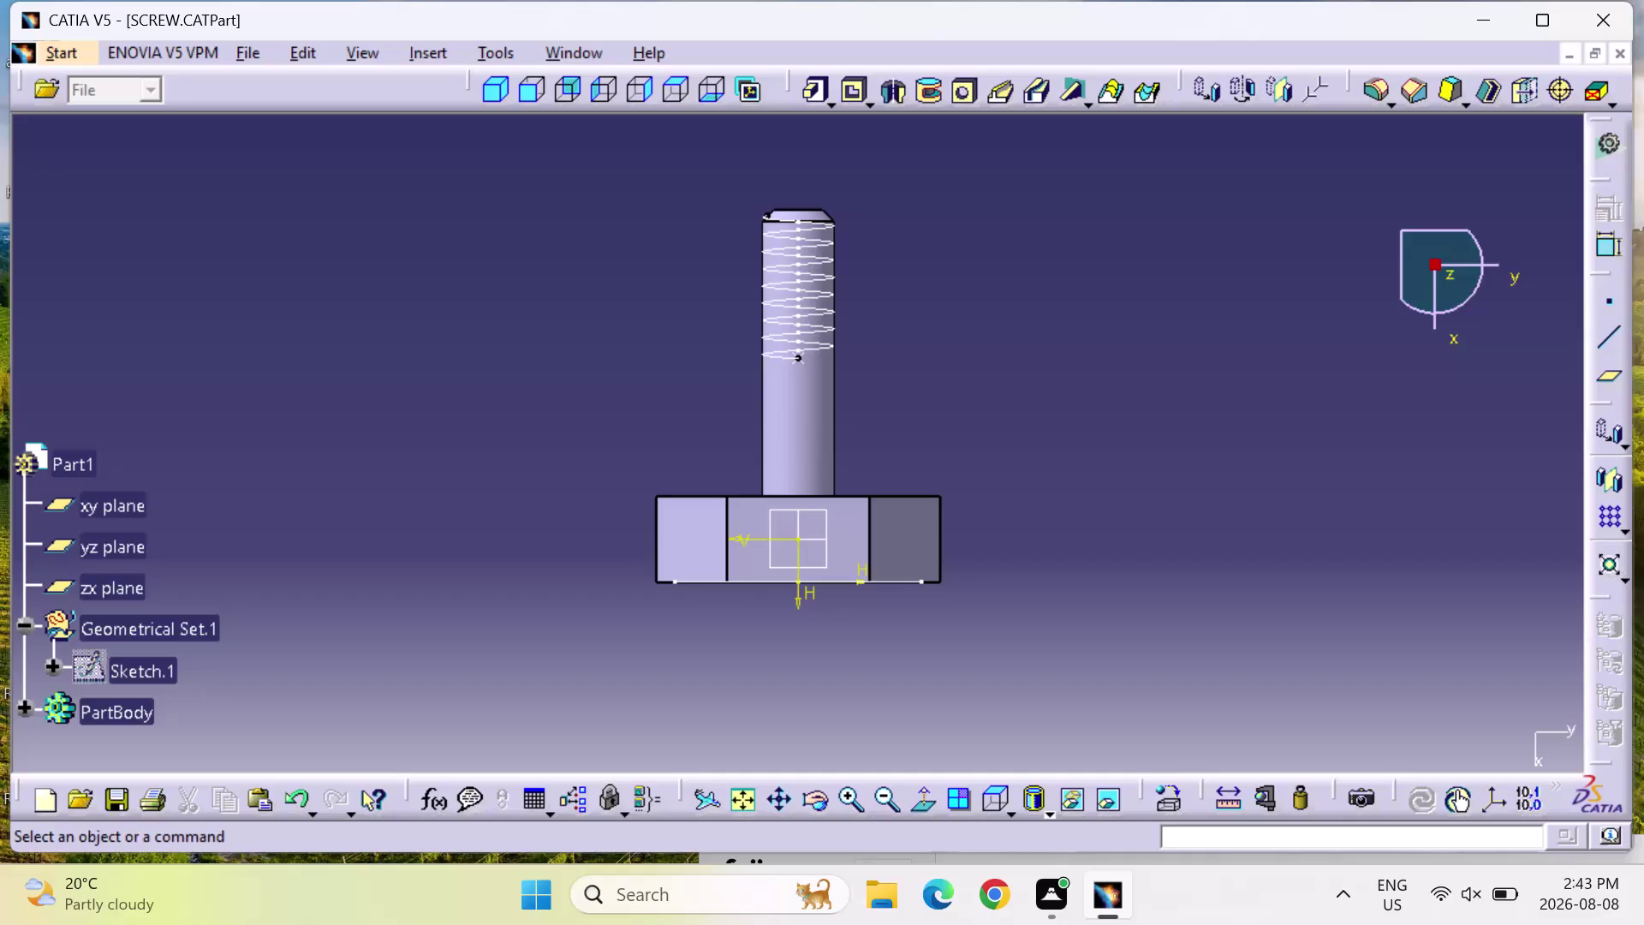
Undo the recent changes to remove the helix from the shank.
key(ctrl+z)
key(ctrl+z)
key(Escape)
key(Escape)
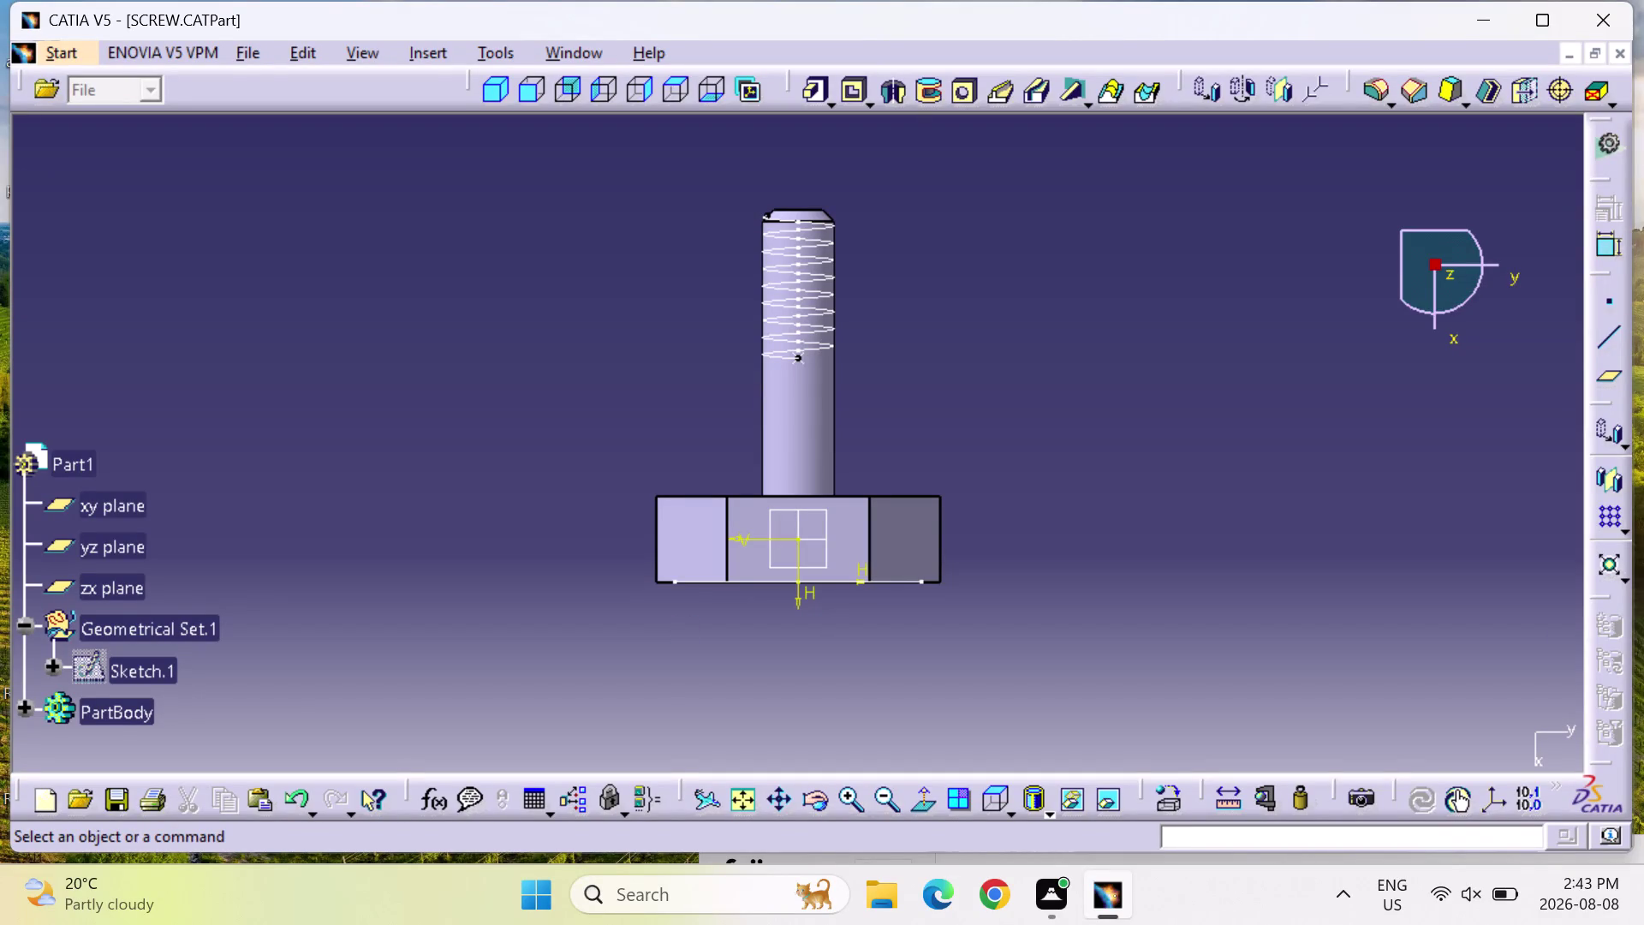
key(ctrl+z)
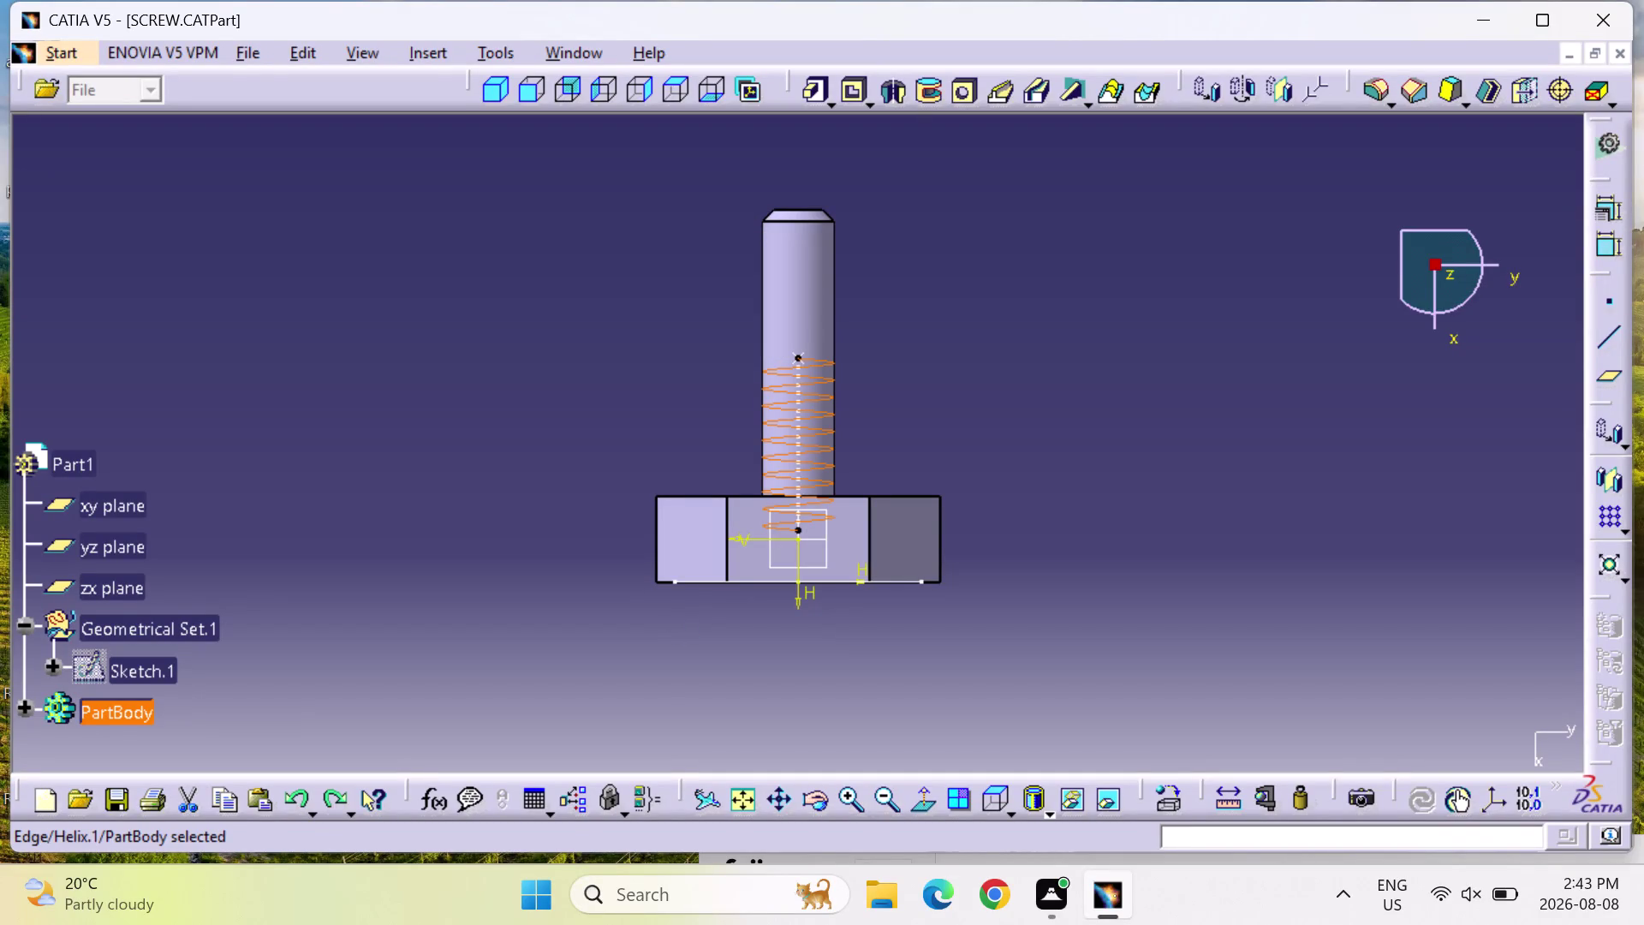
key(ctrl+z)
key(ctrl+z)
key(ctrl+z)
key(ctrl+z)
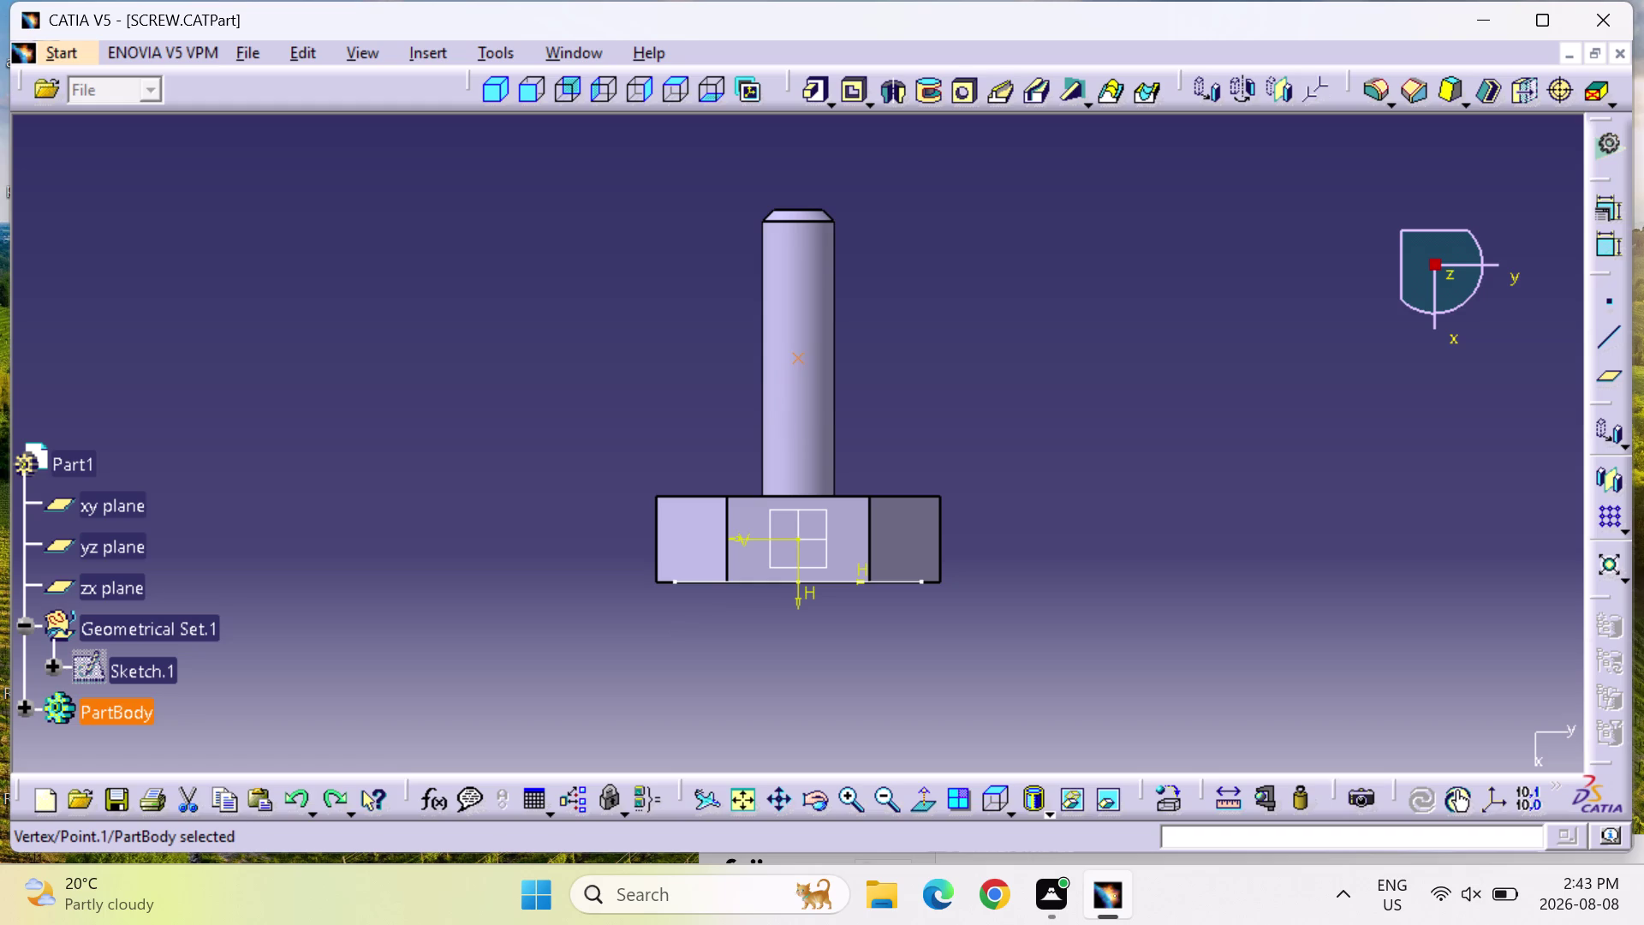
Inspect Pad.2 and Point.1 definitions without changes, then edit the hexagon Sketch.1.
double_click(805, 379)
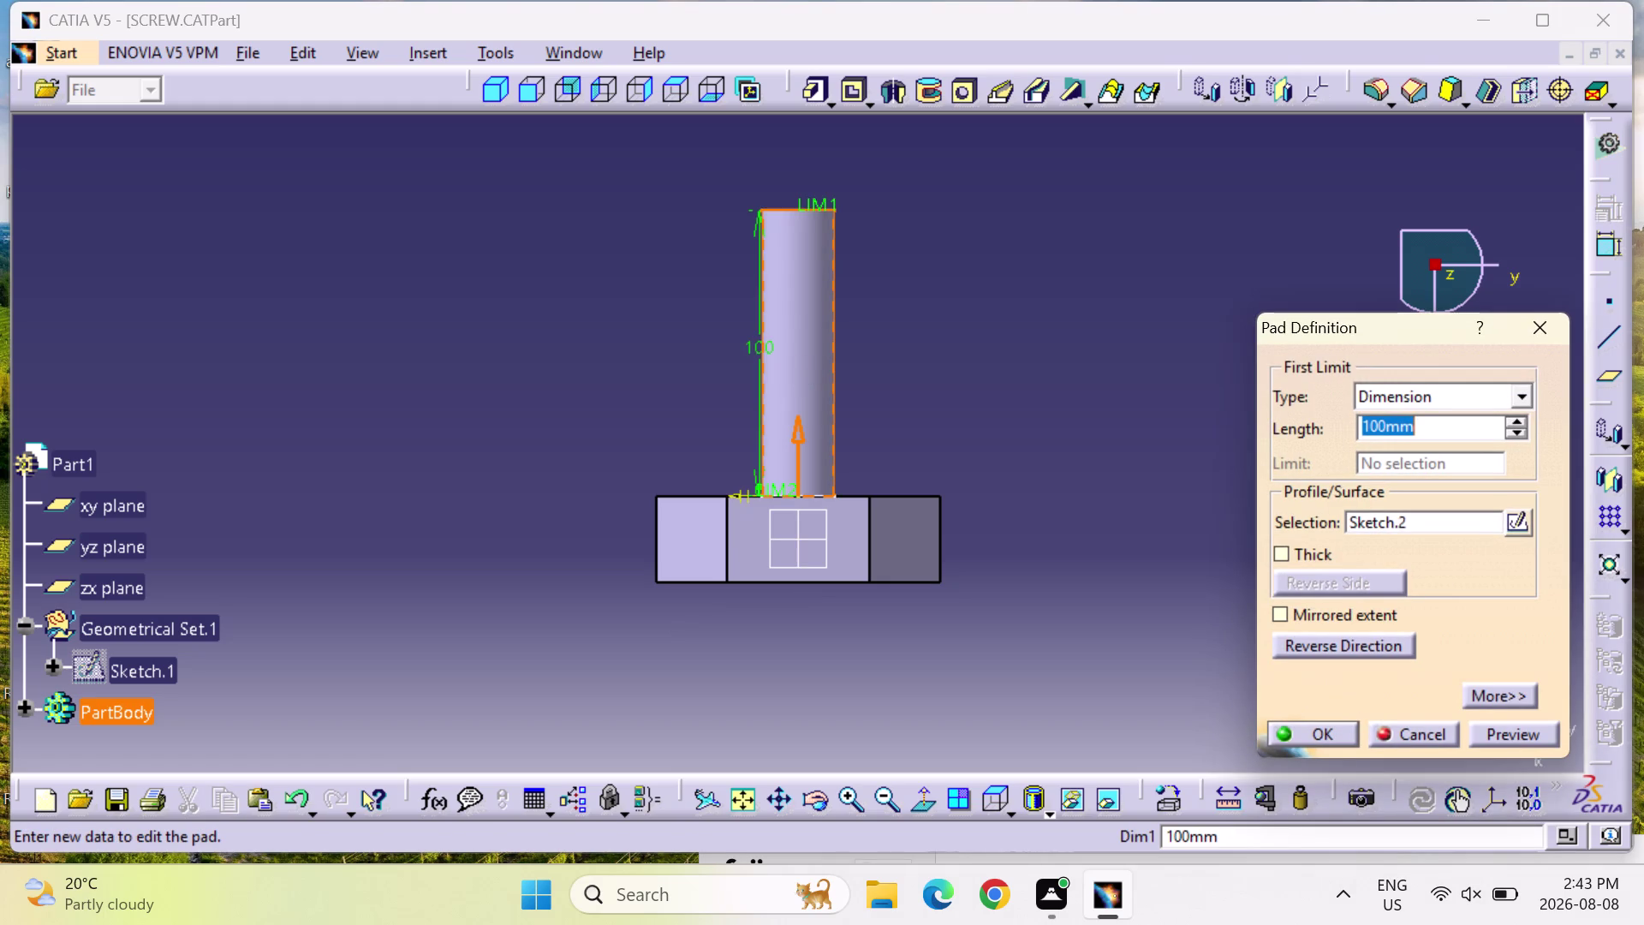
key(Escape)
key(Escape)
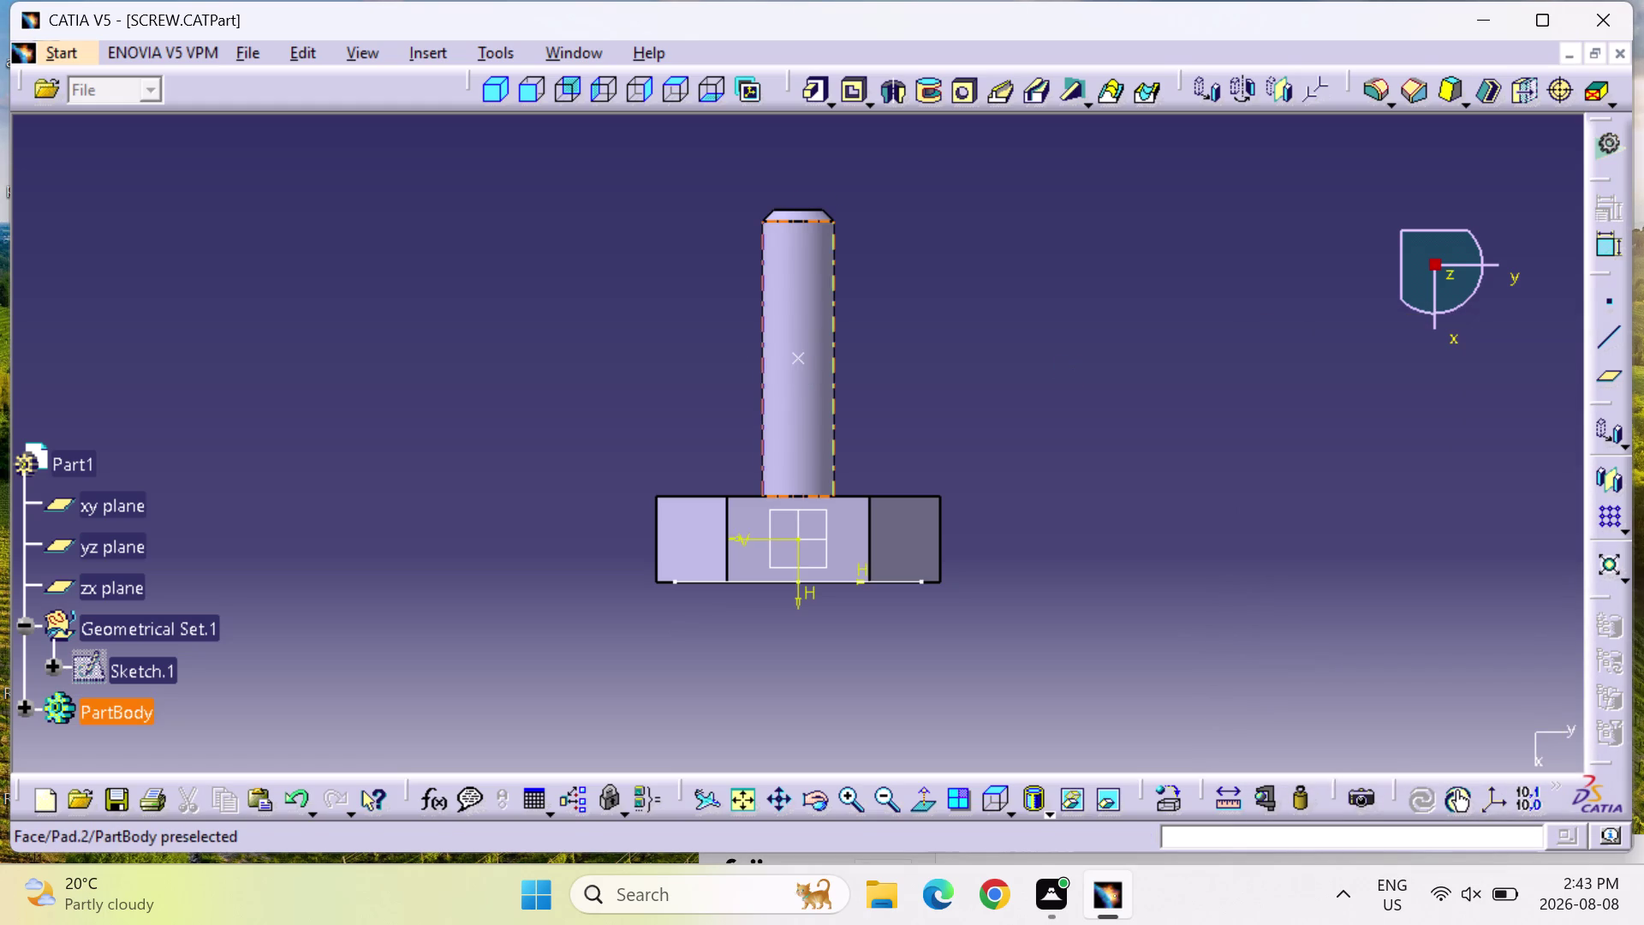
double_click(797, 354)
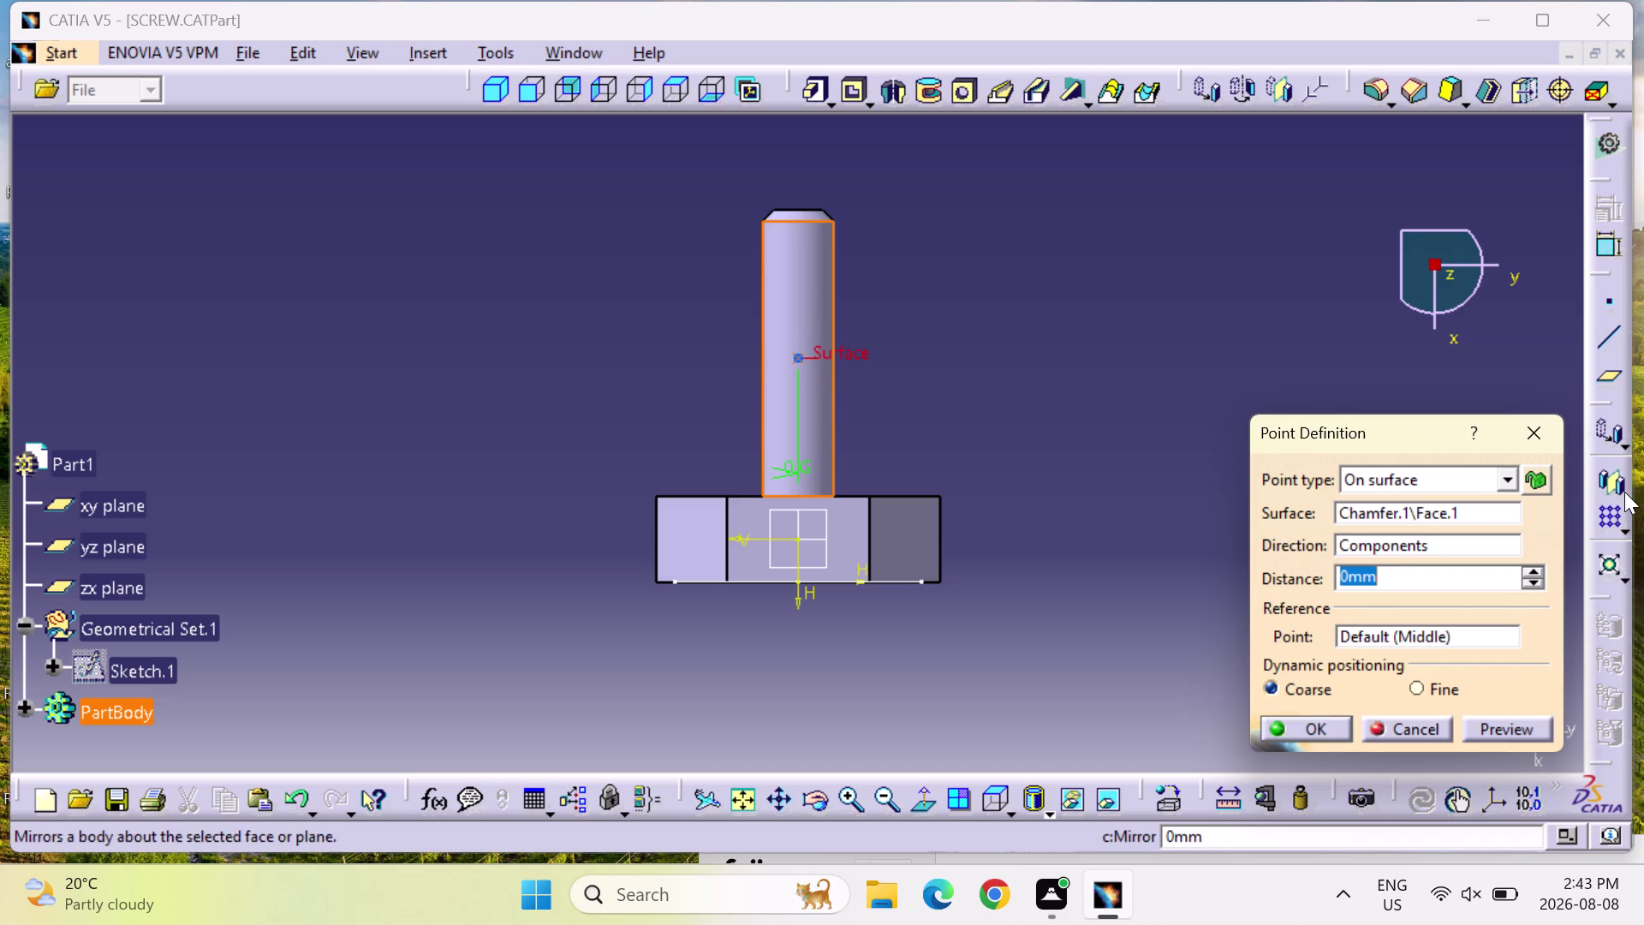
click(1521, 423)
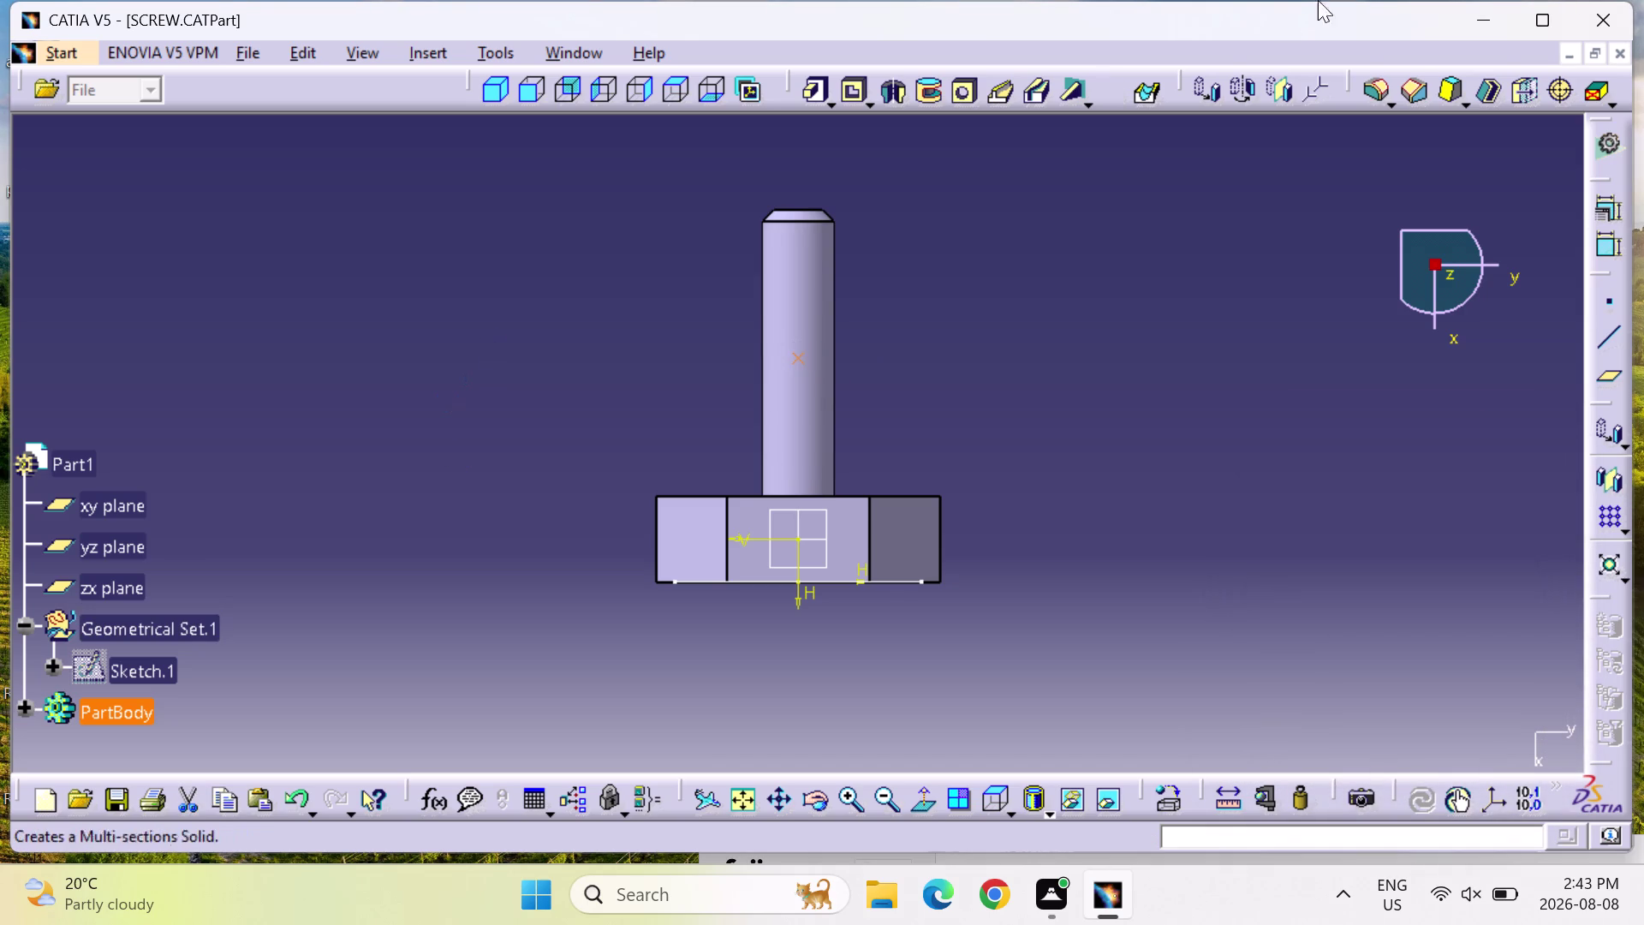
double_click(144, 678)
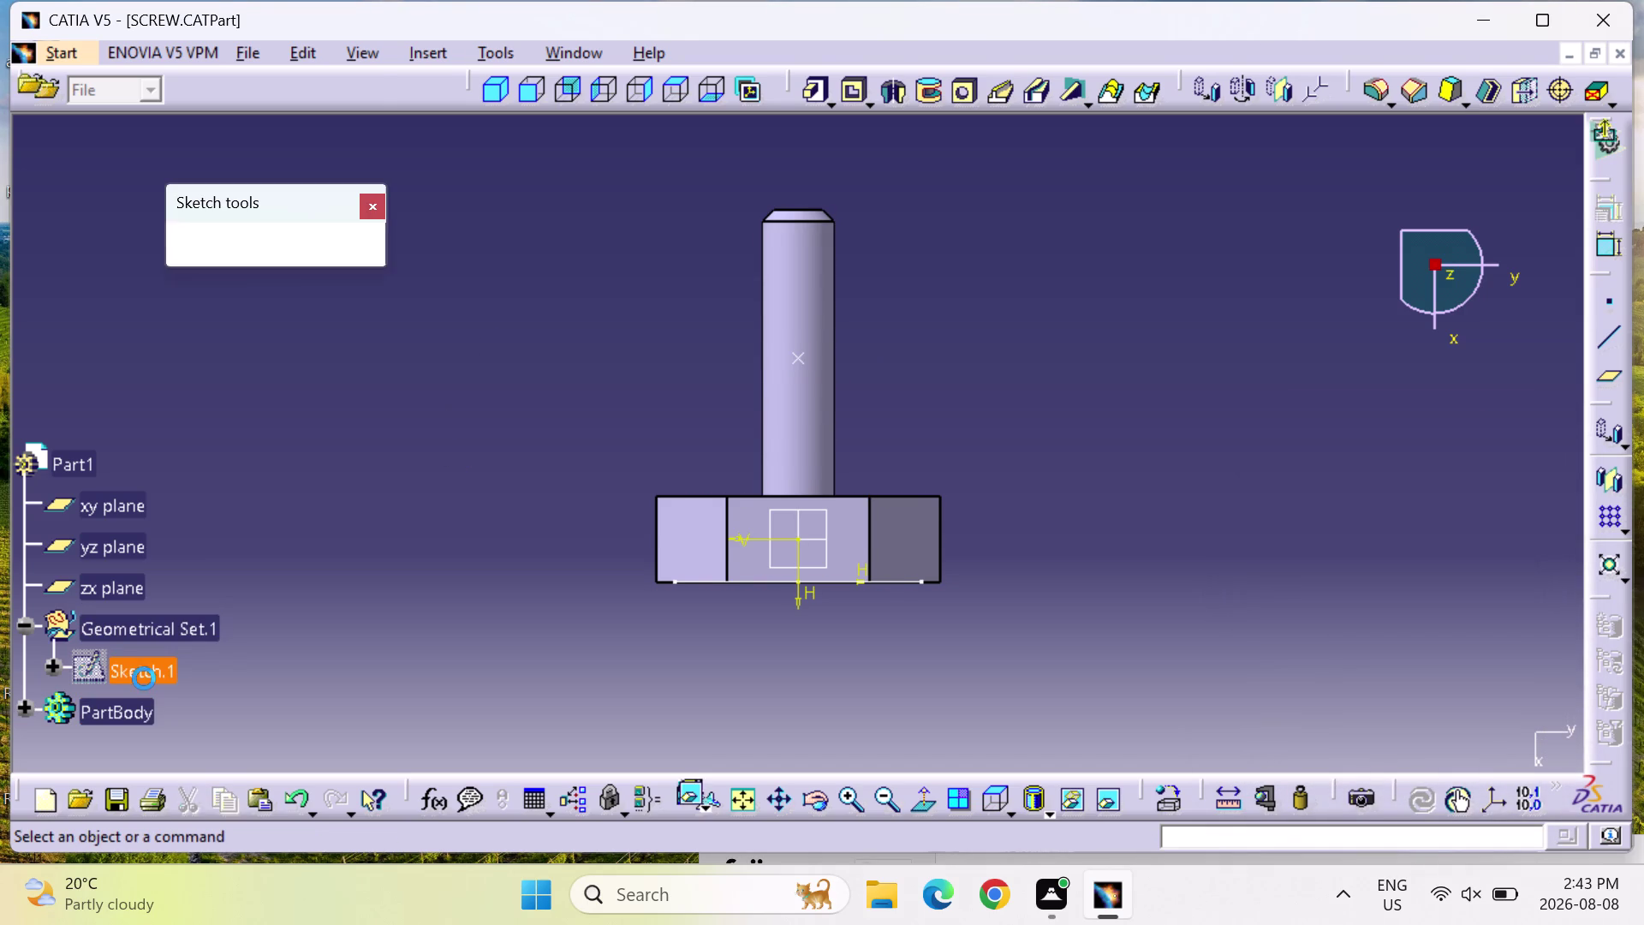
Orbit to view the head, expand PartBody and open shank circle Sketch.2.
middle_drag(757, 649, 455, 344)
right_drag(757, 649, 455, 343)
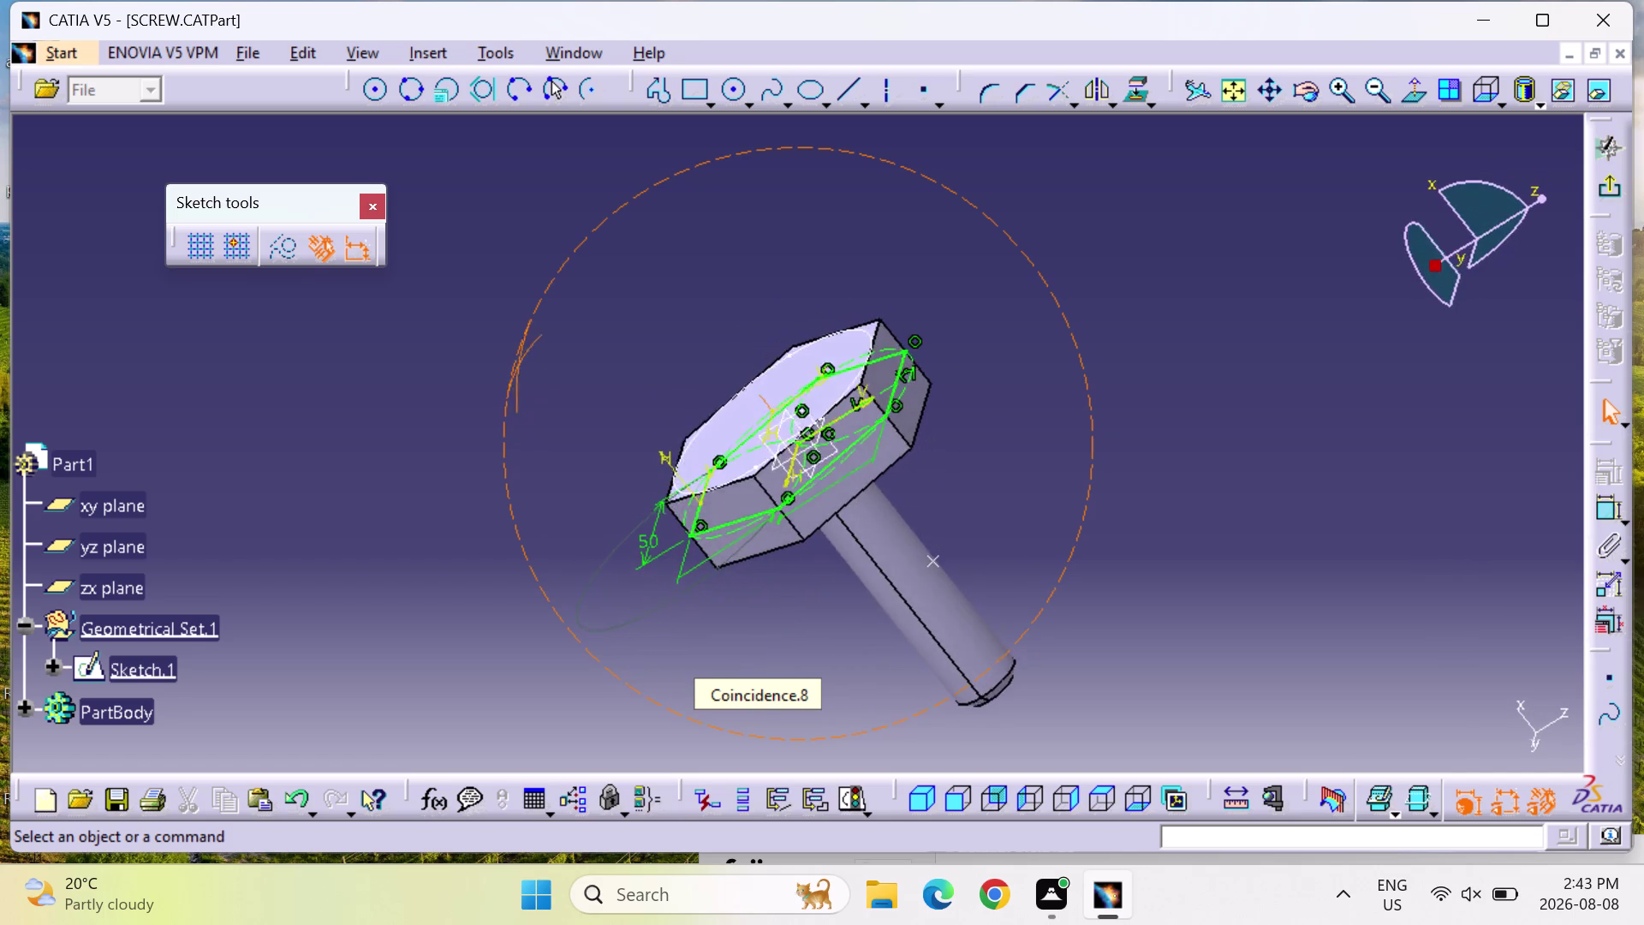
middle_drag(454, 344, 436, 335)
right_drag(455, 344, 436, 335)
middle_click(758, 633)
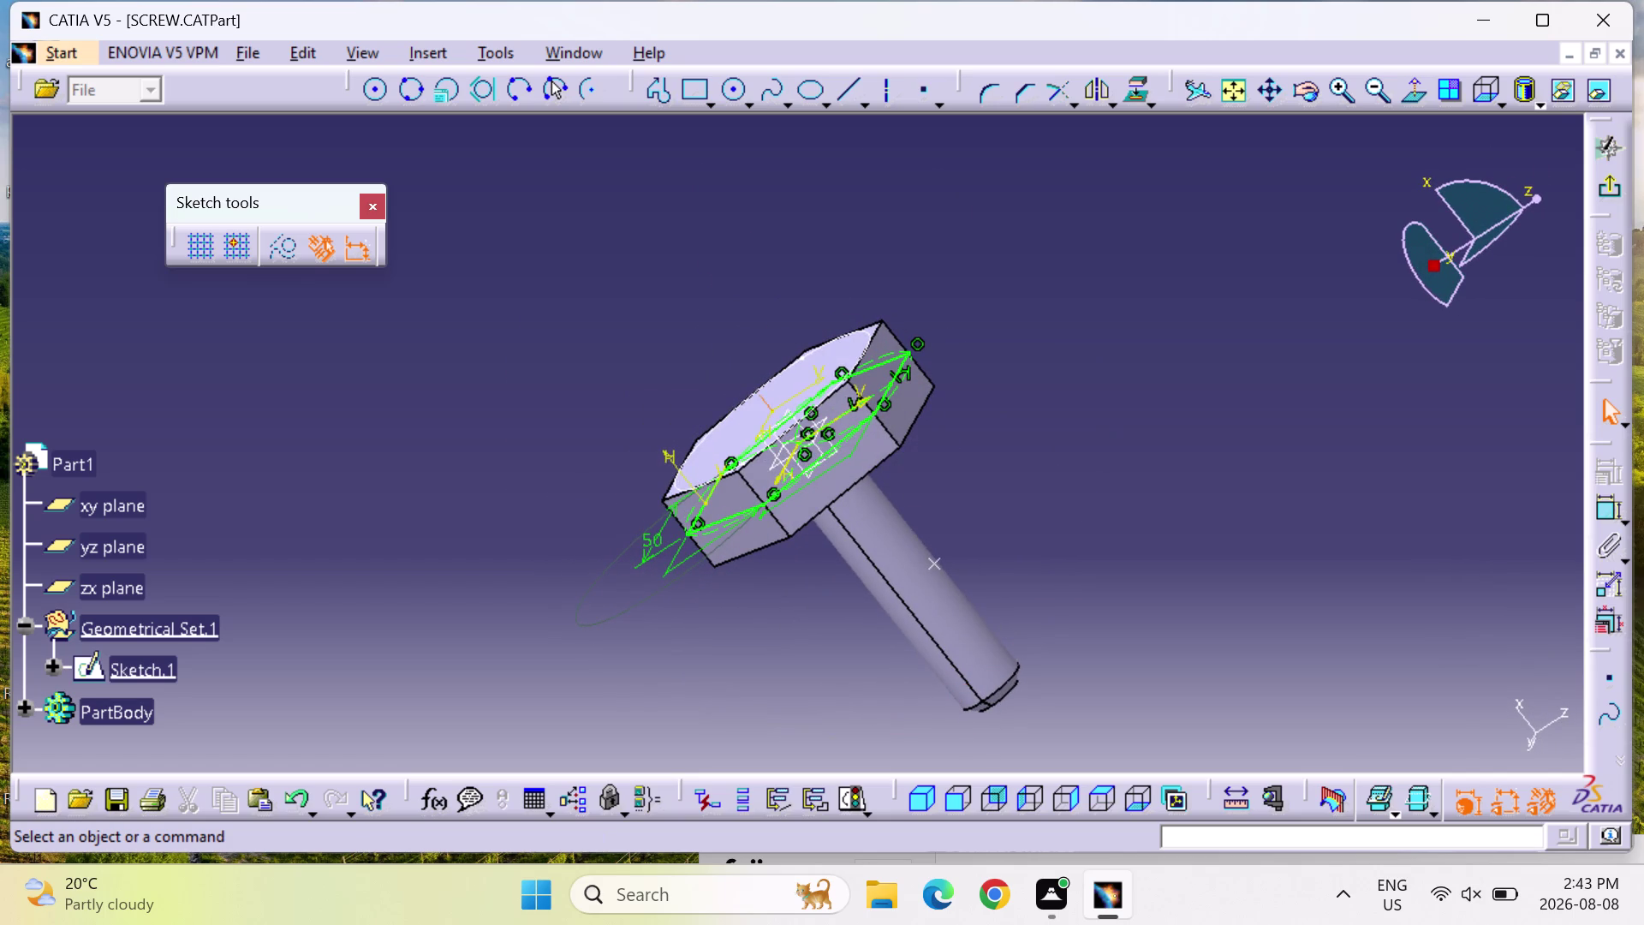
scroll(down, 3)
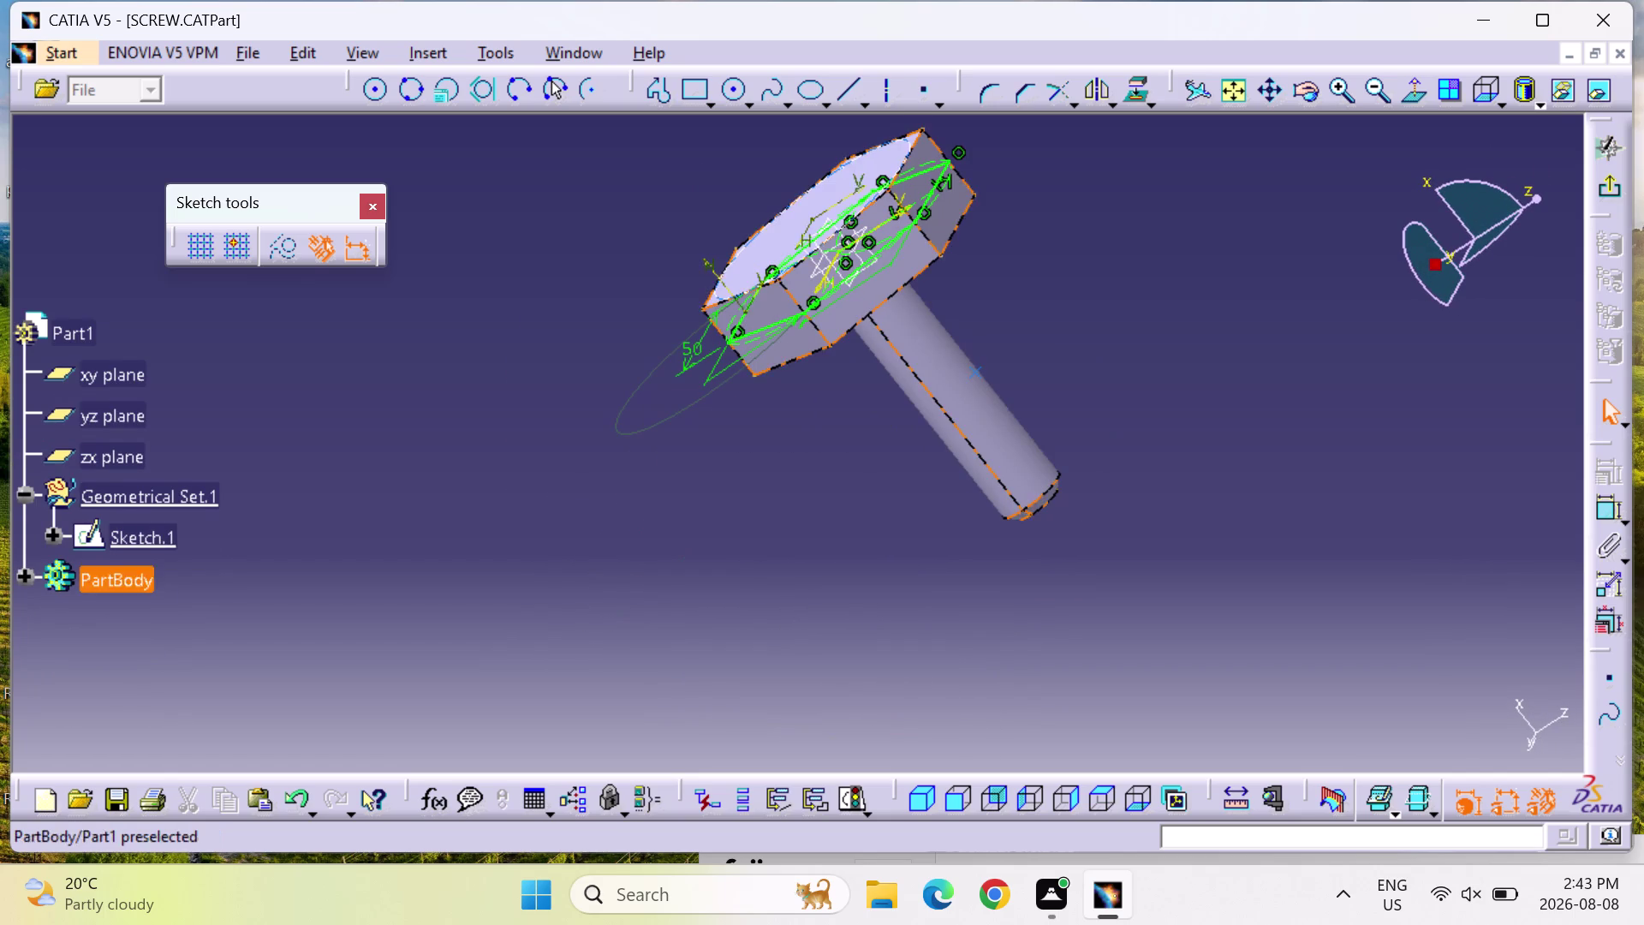
click(29, 572)
middle_drag(227, 682, 220, 660)
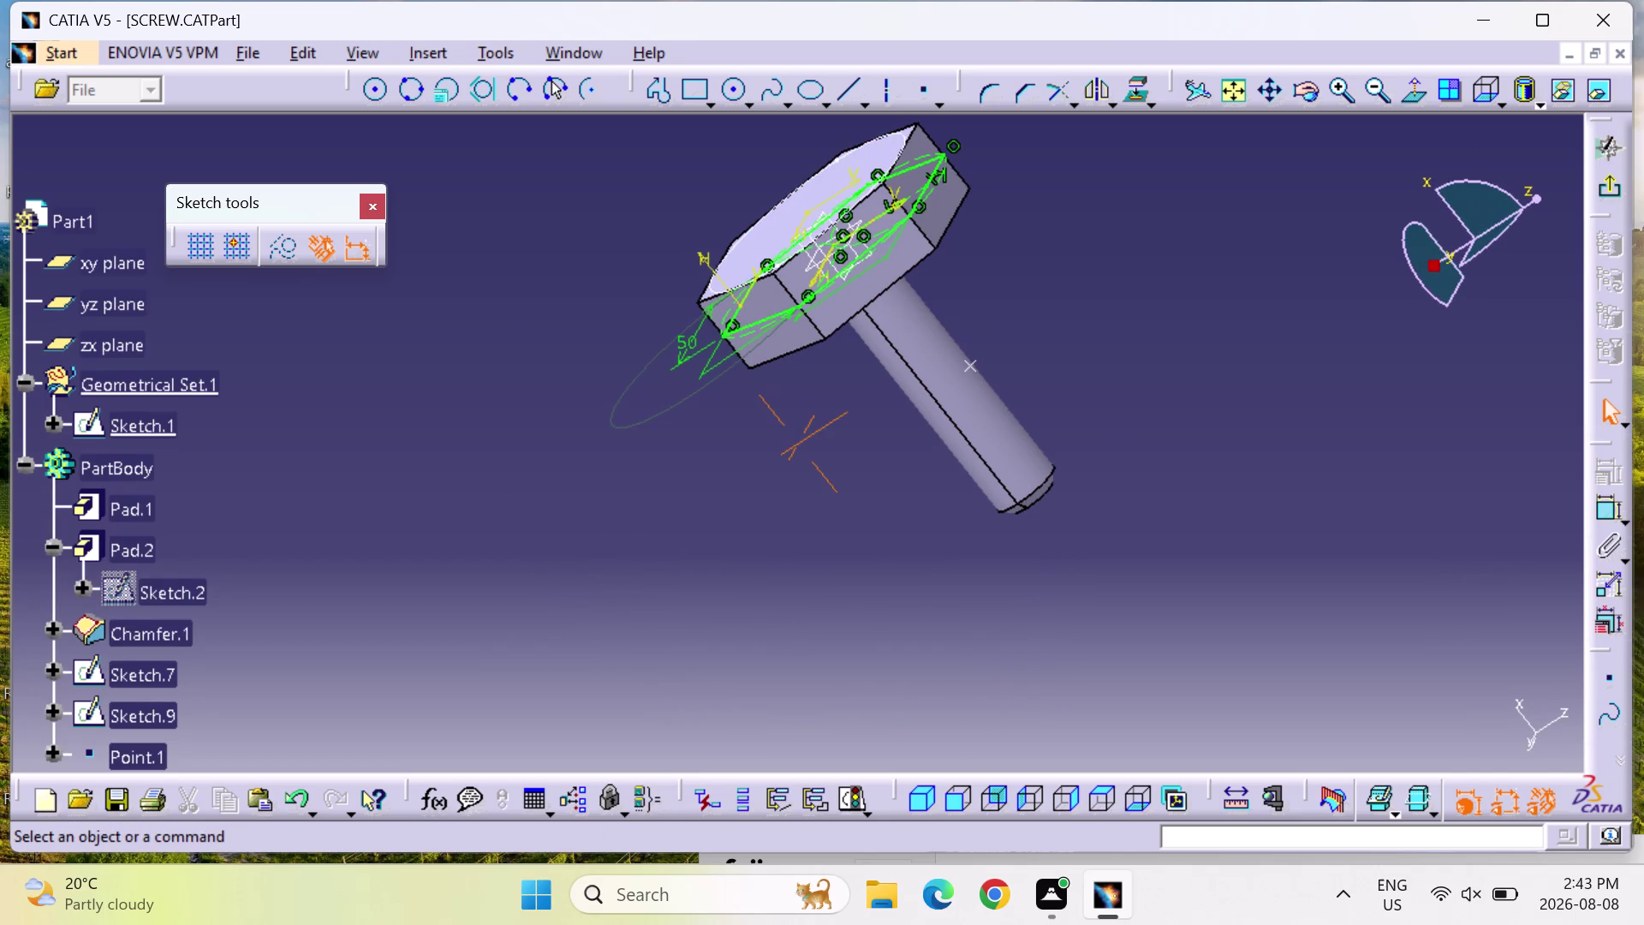
middle_drag(219, 661, 217, 632)
double_click(195, 582)
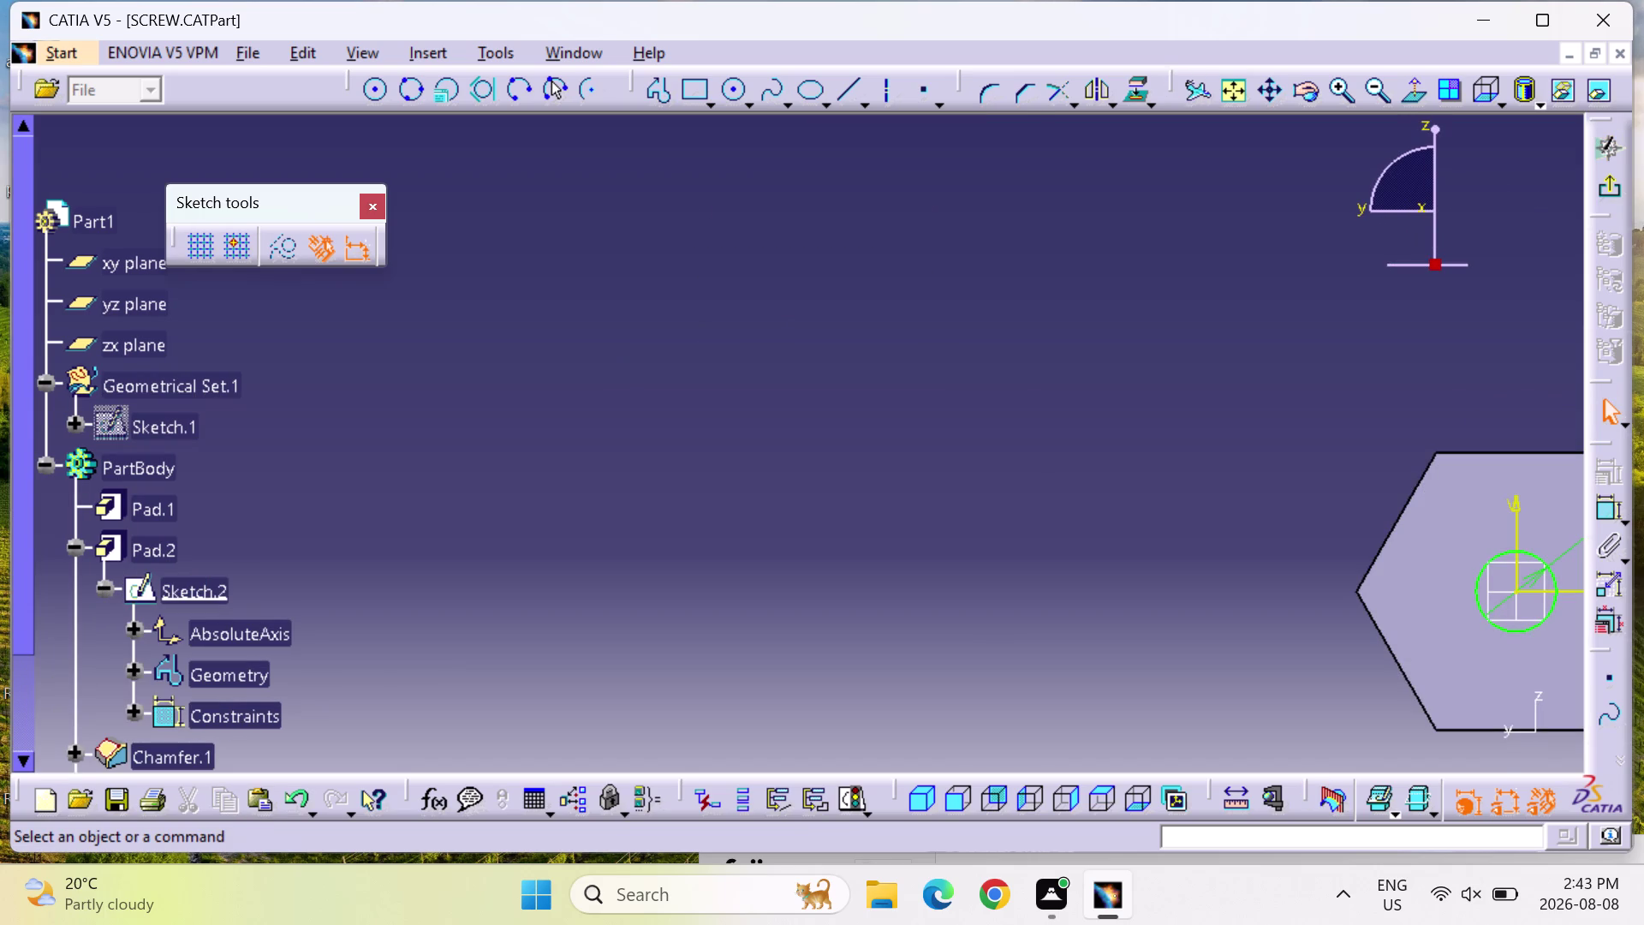
View the hexagon head edge-on and open Sketch.7 for inspection.
middle_drag(935, 617, 826, 568)
right_drag(935, 617, 827, 568)
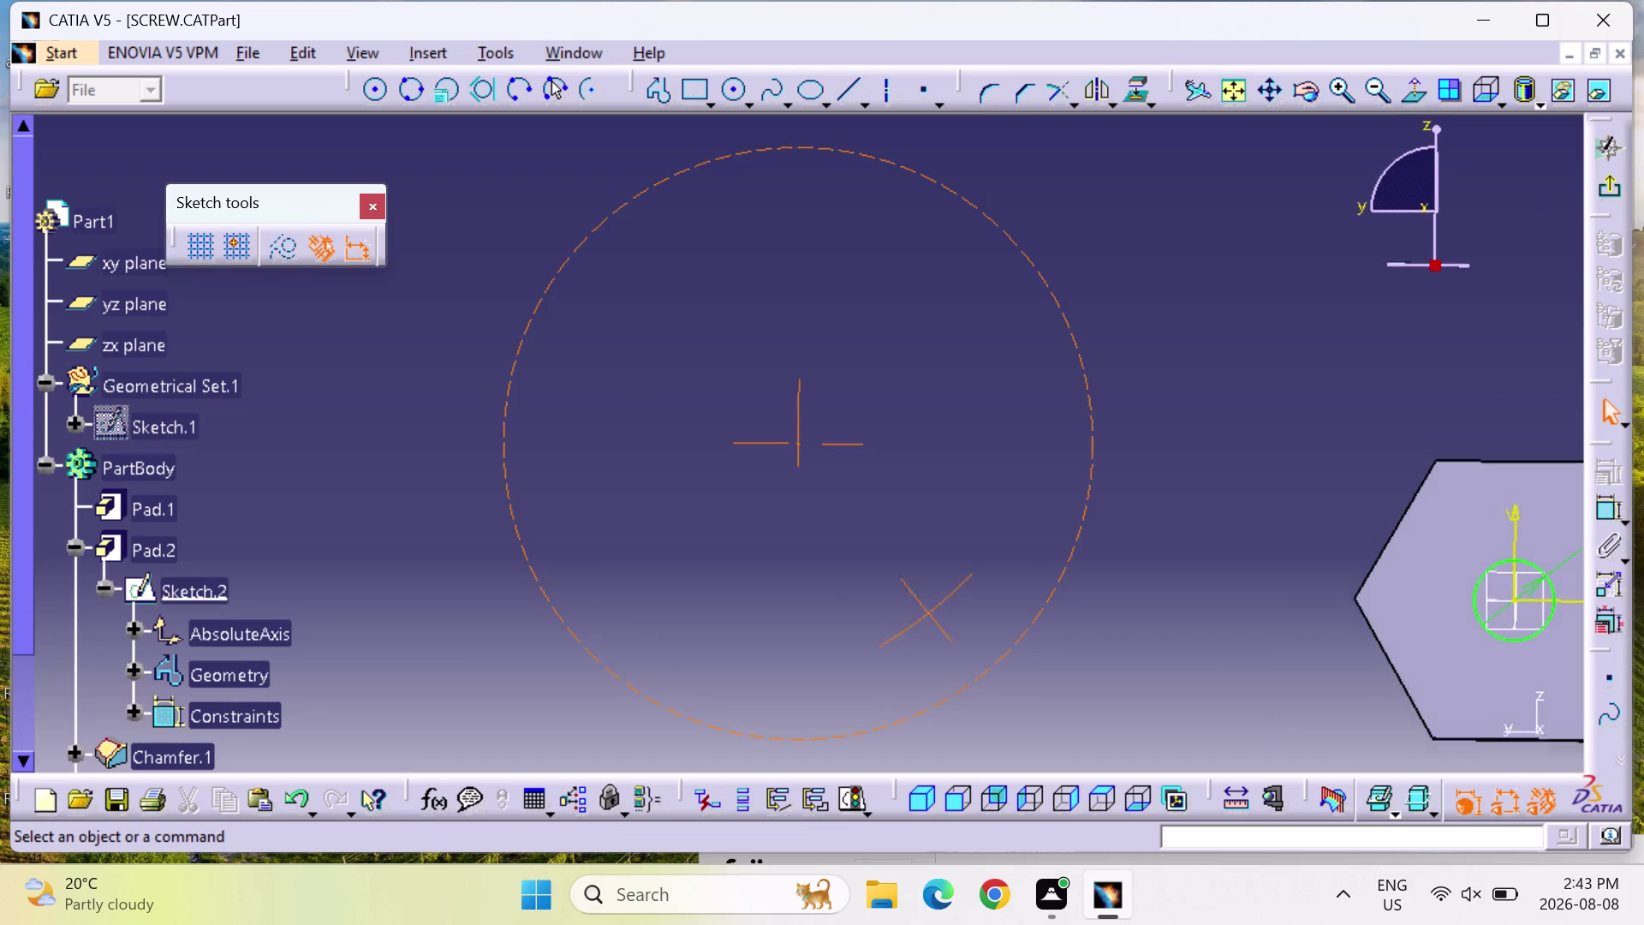
middle_drag(826, 568, 776, 522)
right_drag(827, 568, 776, 522)
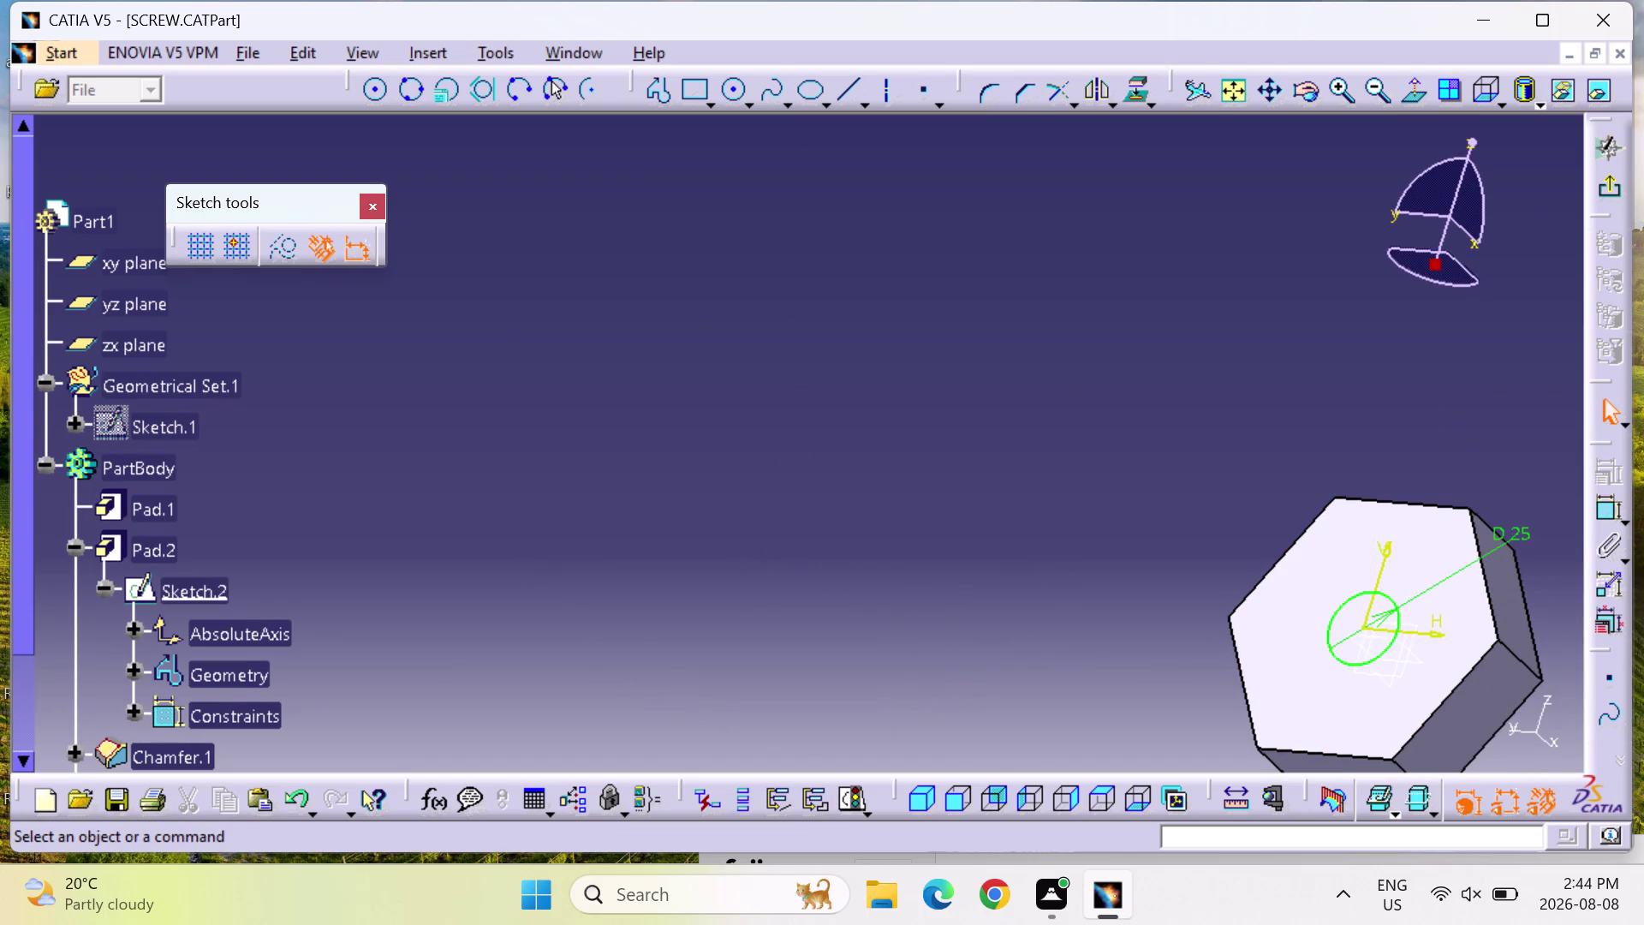
click(1236, 91)
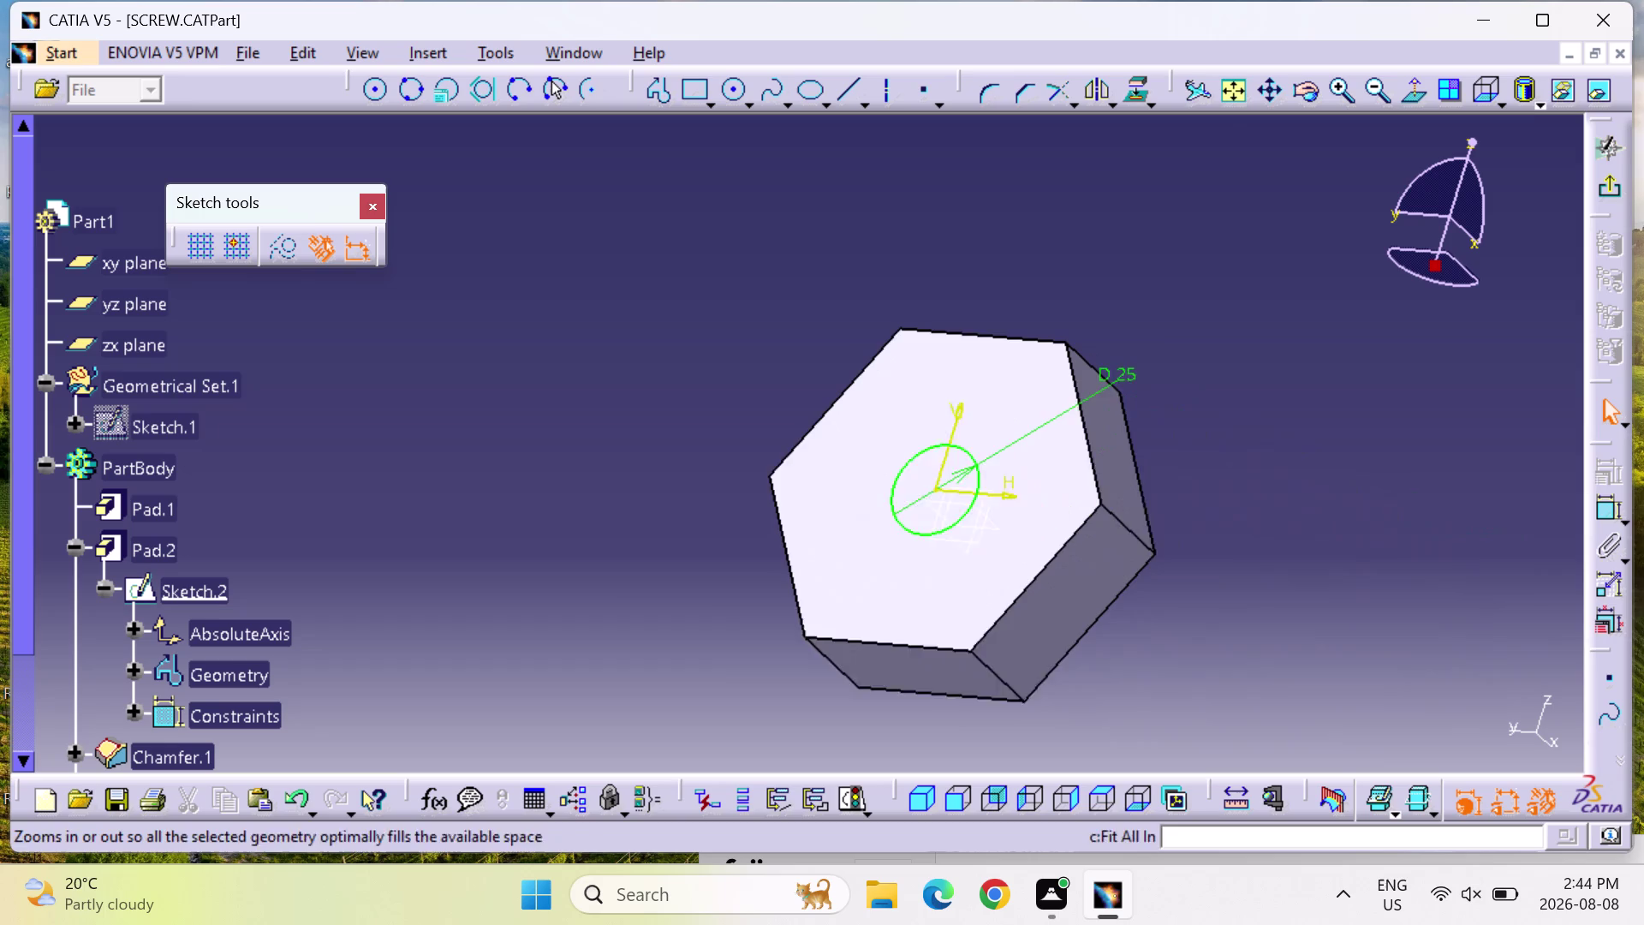
middle_drag(1226, 377, 806, 317)
right_drag(1226, 379, 806, 317)
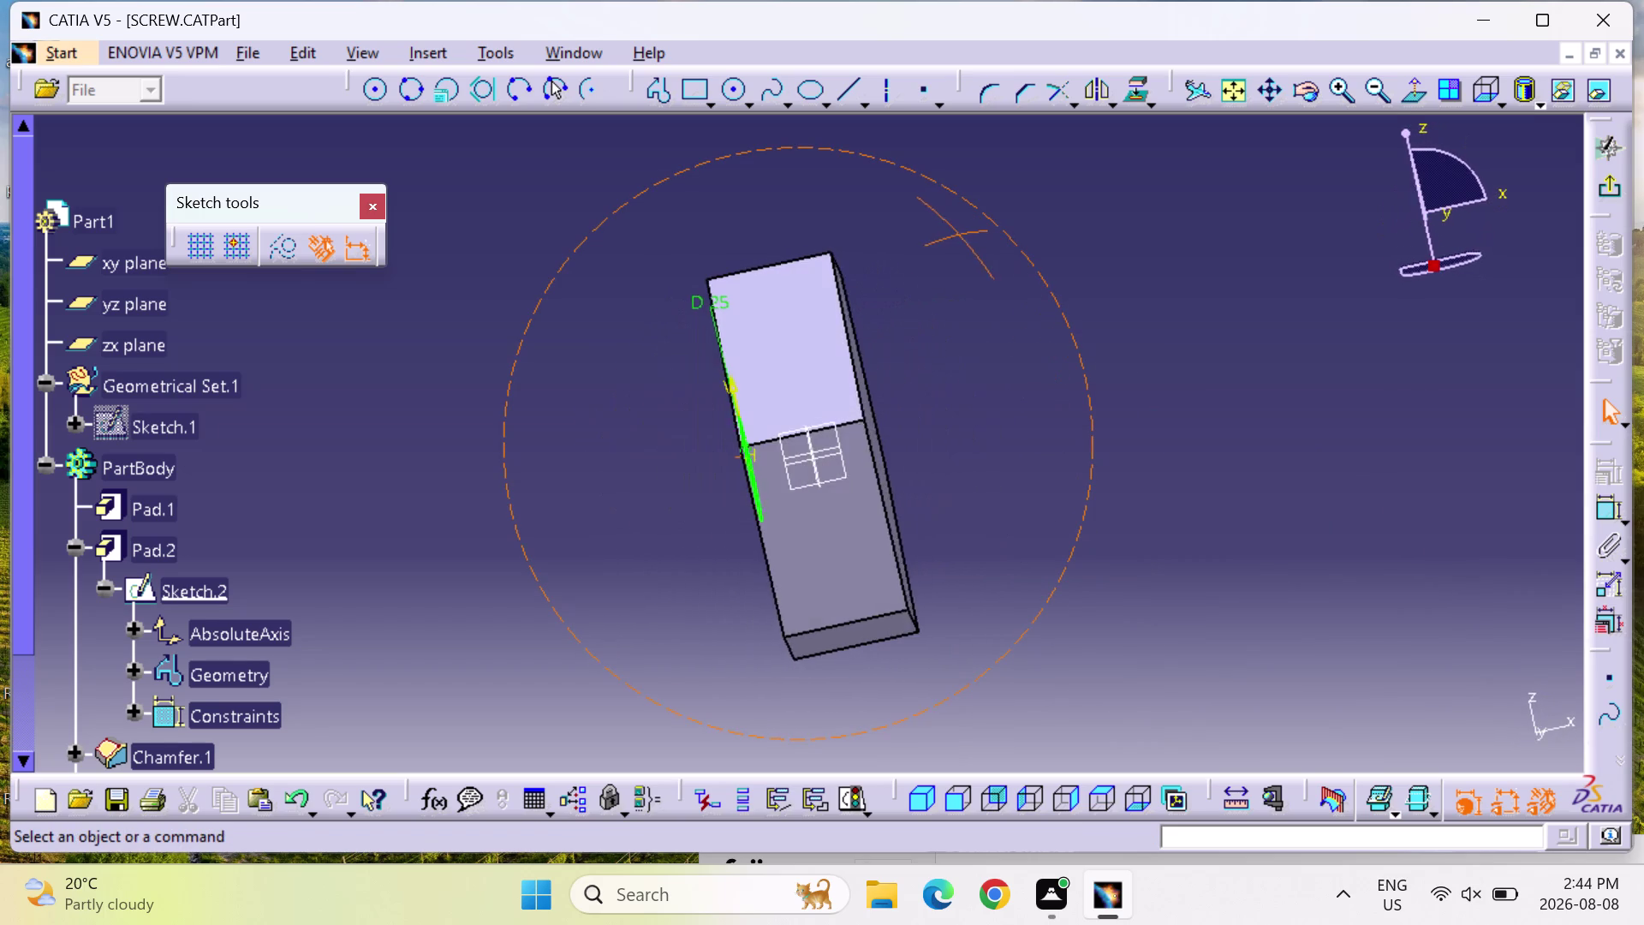
middle_drag(805, 317, 790, 323)
right_drag(806, 317, 790, 323)
scroll(down, 3)
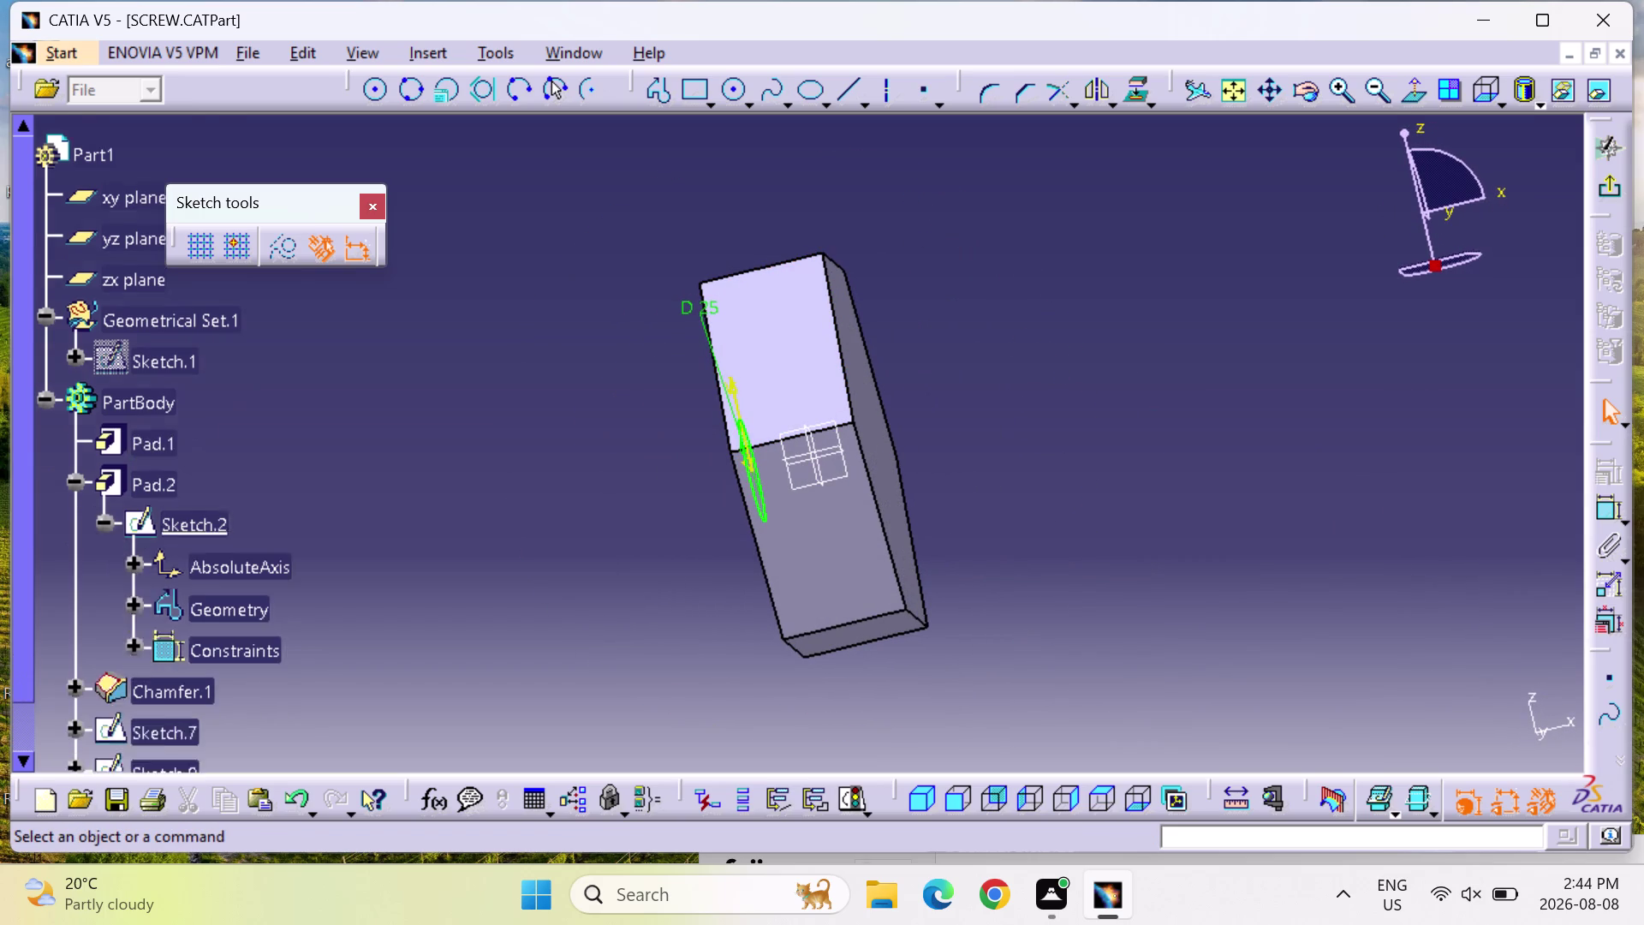
scroll(down, 3)
double_click(181, 534)
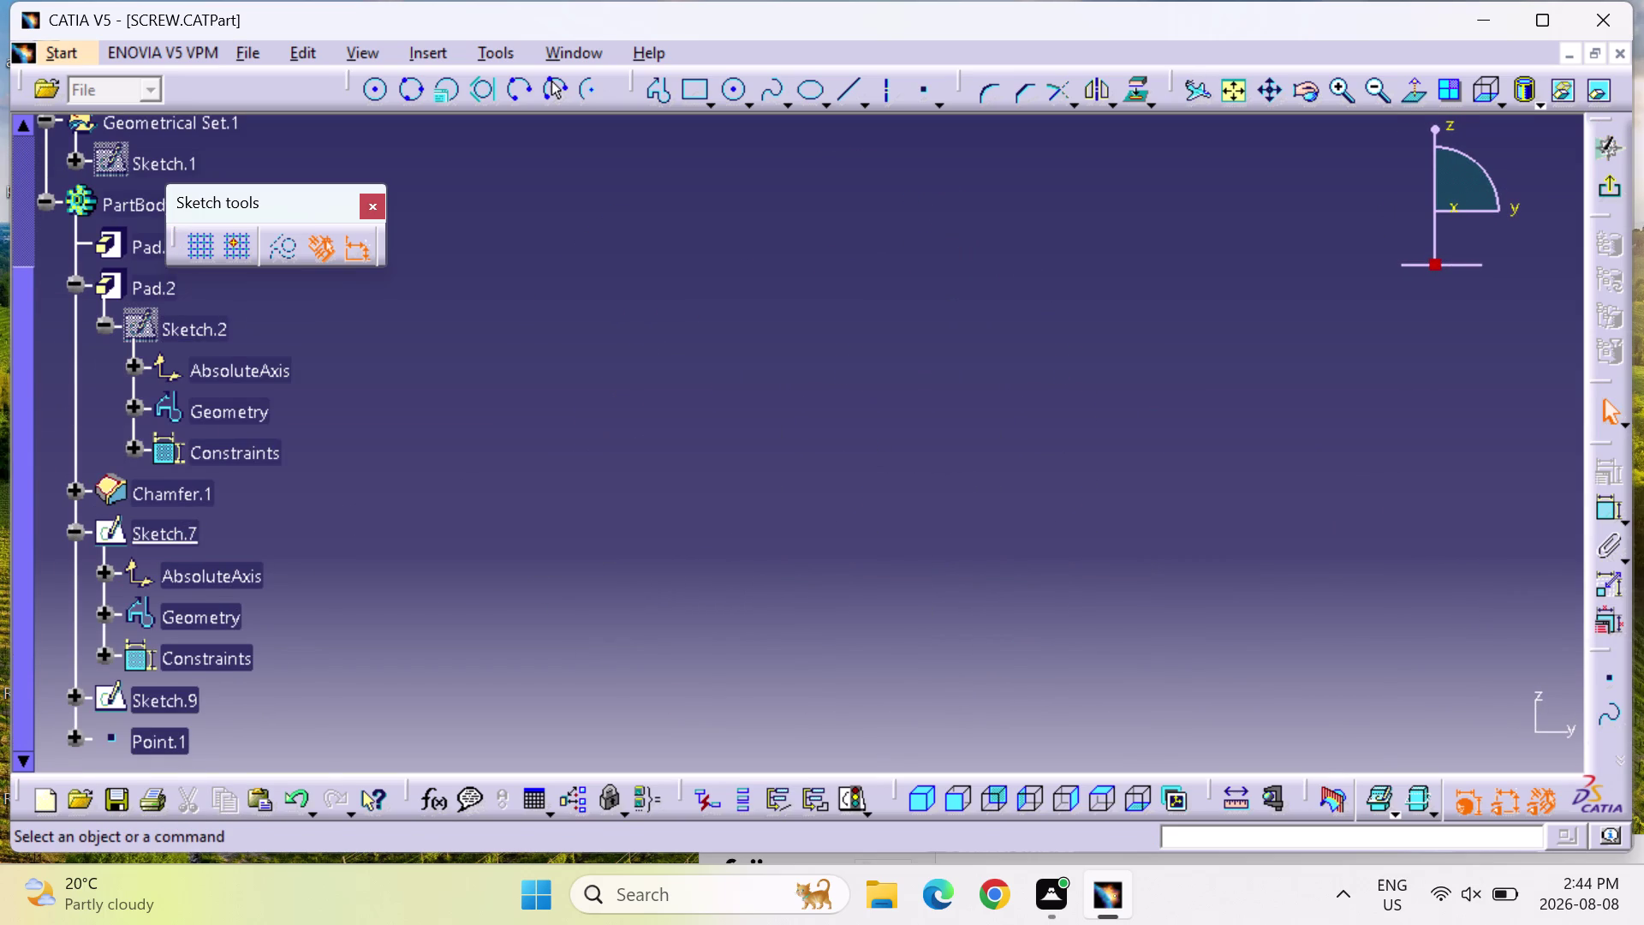
Inspect Sketch.9, pick the hex head's top face and return to Part Design.
double_click(188, 692)
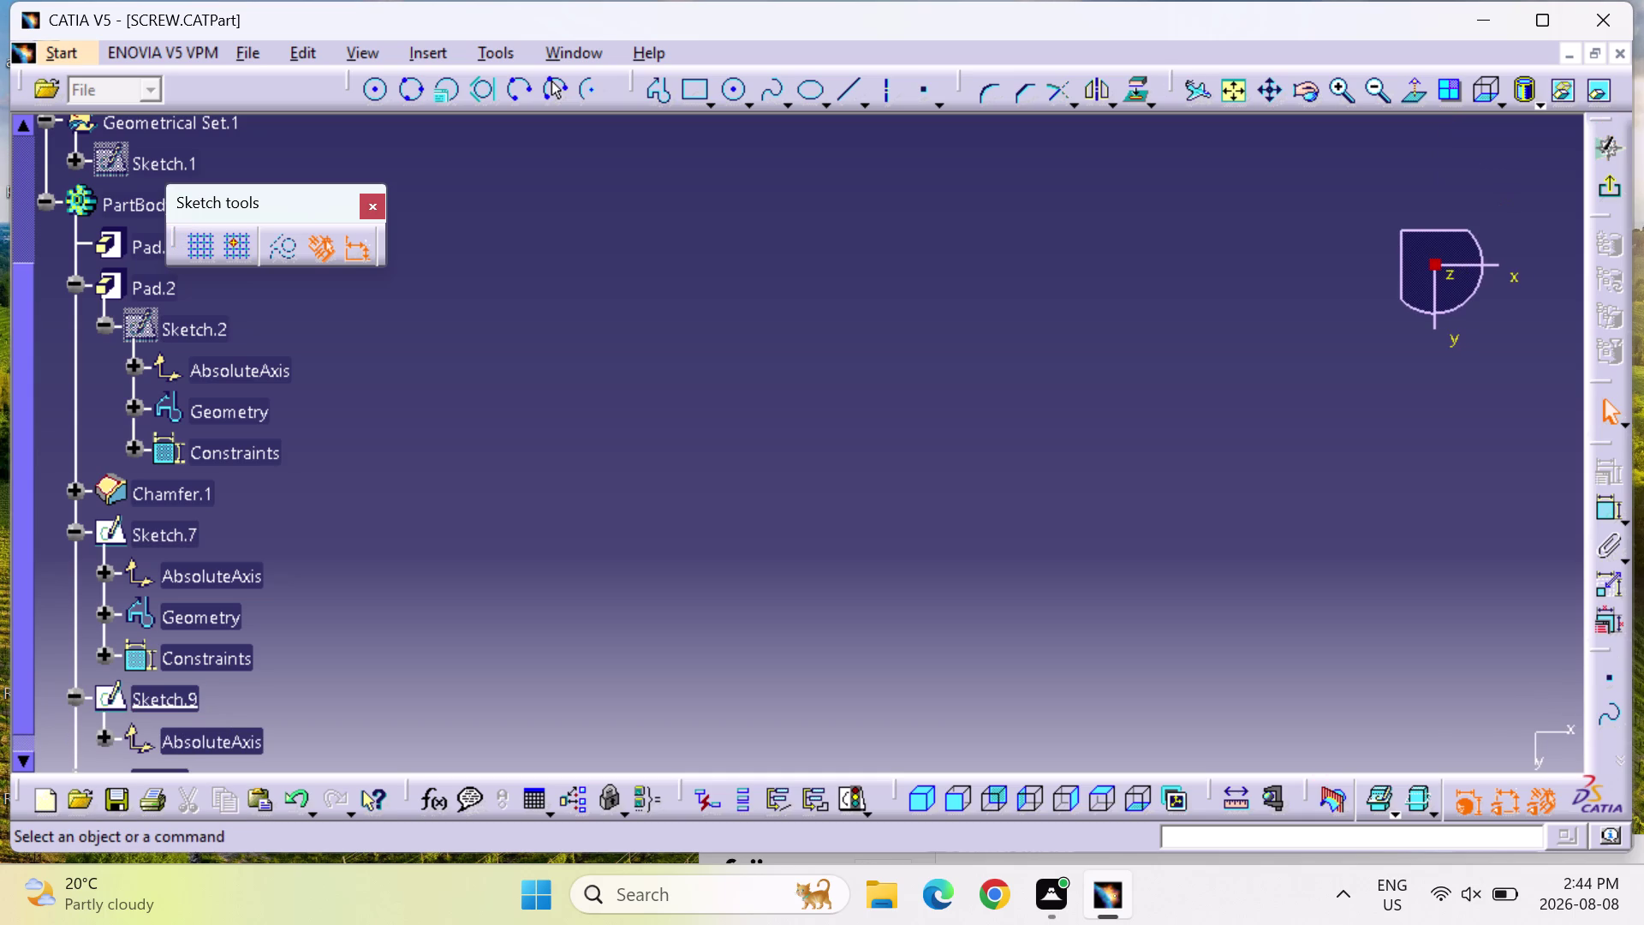
click(1236, 90)
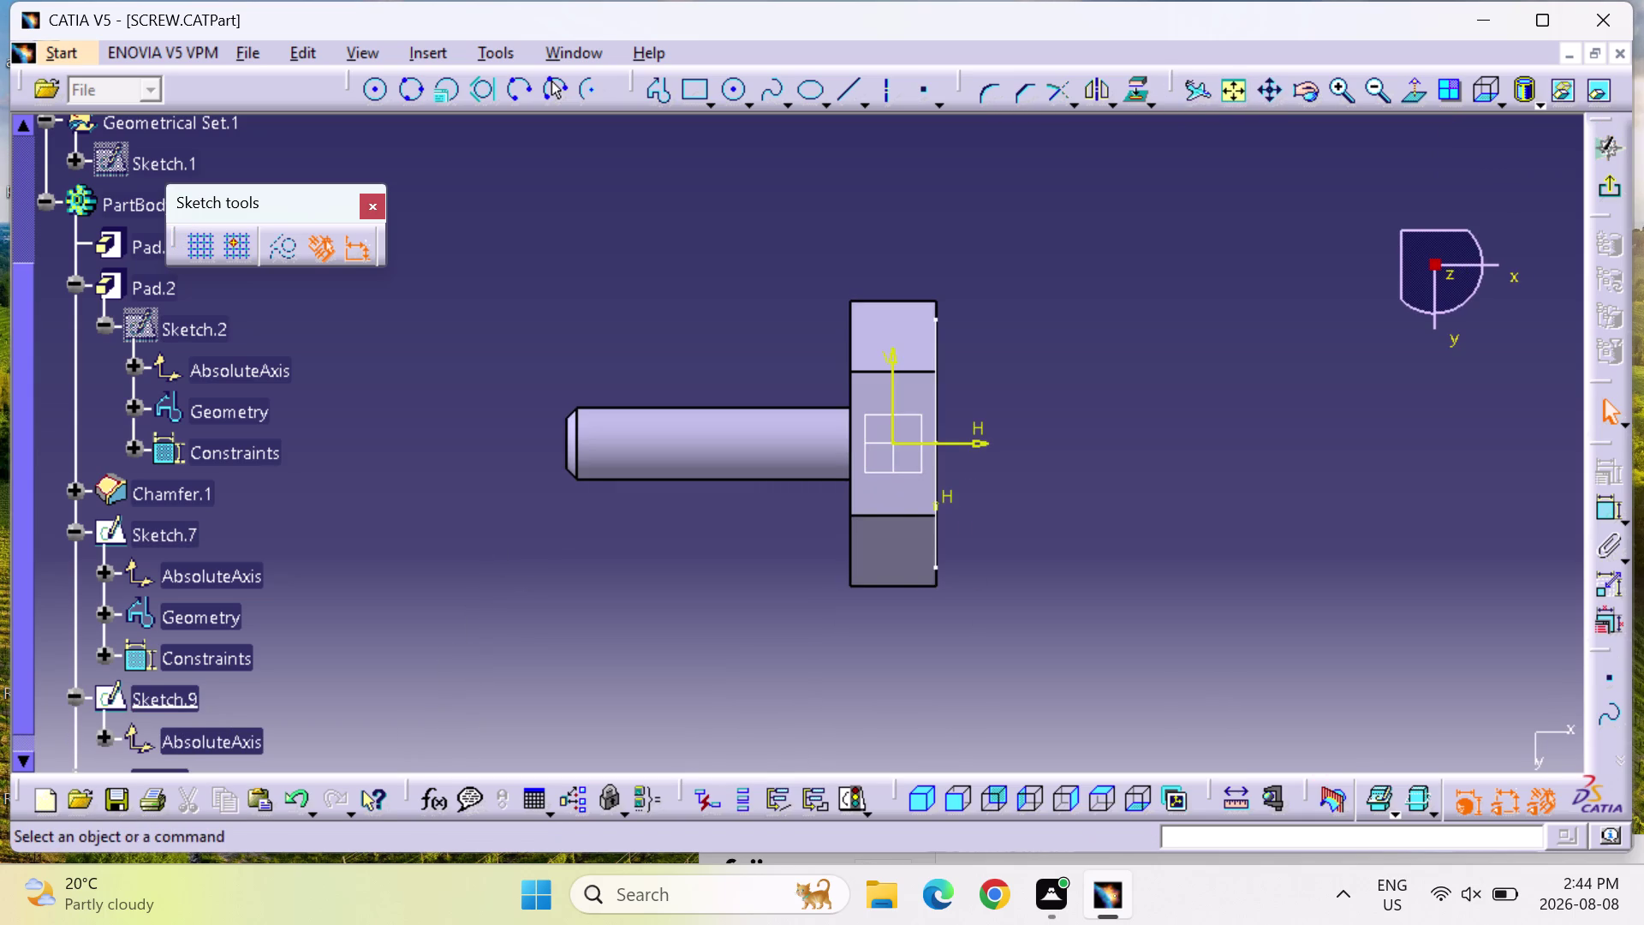
middle_drag(687, 607, 815, 613)
right_drag(689, 603, 816, 613)
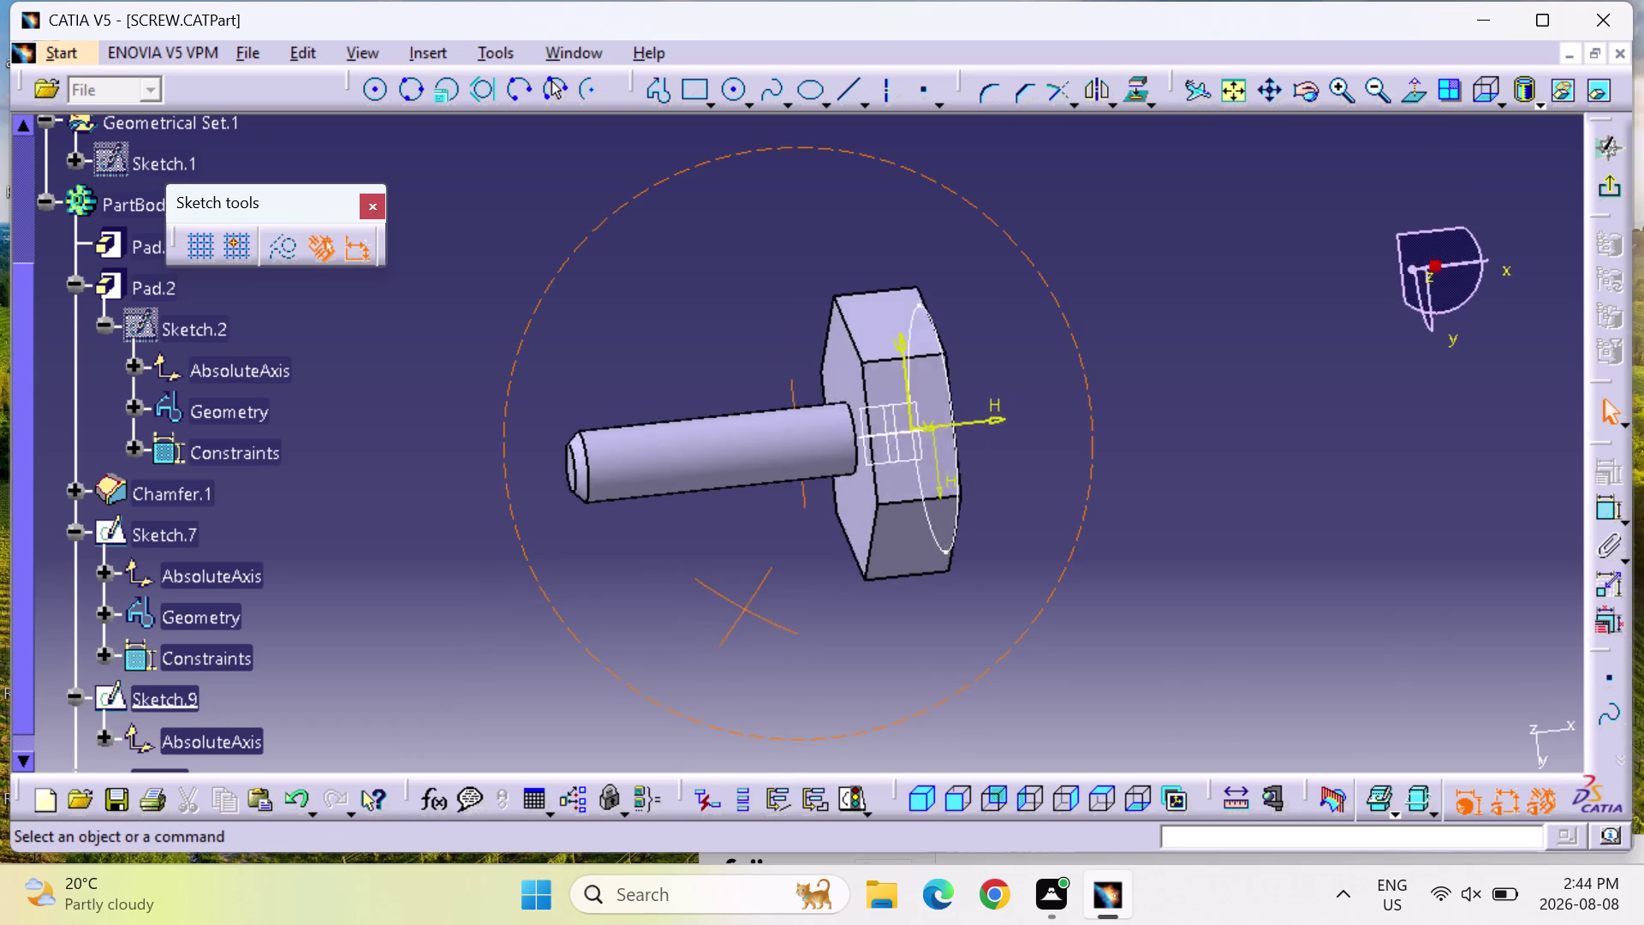
middle_drag(815, 613, 1110, 596)
right_drag(816, 613, 1111, 596)
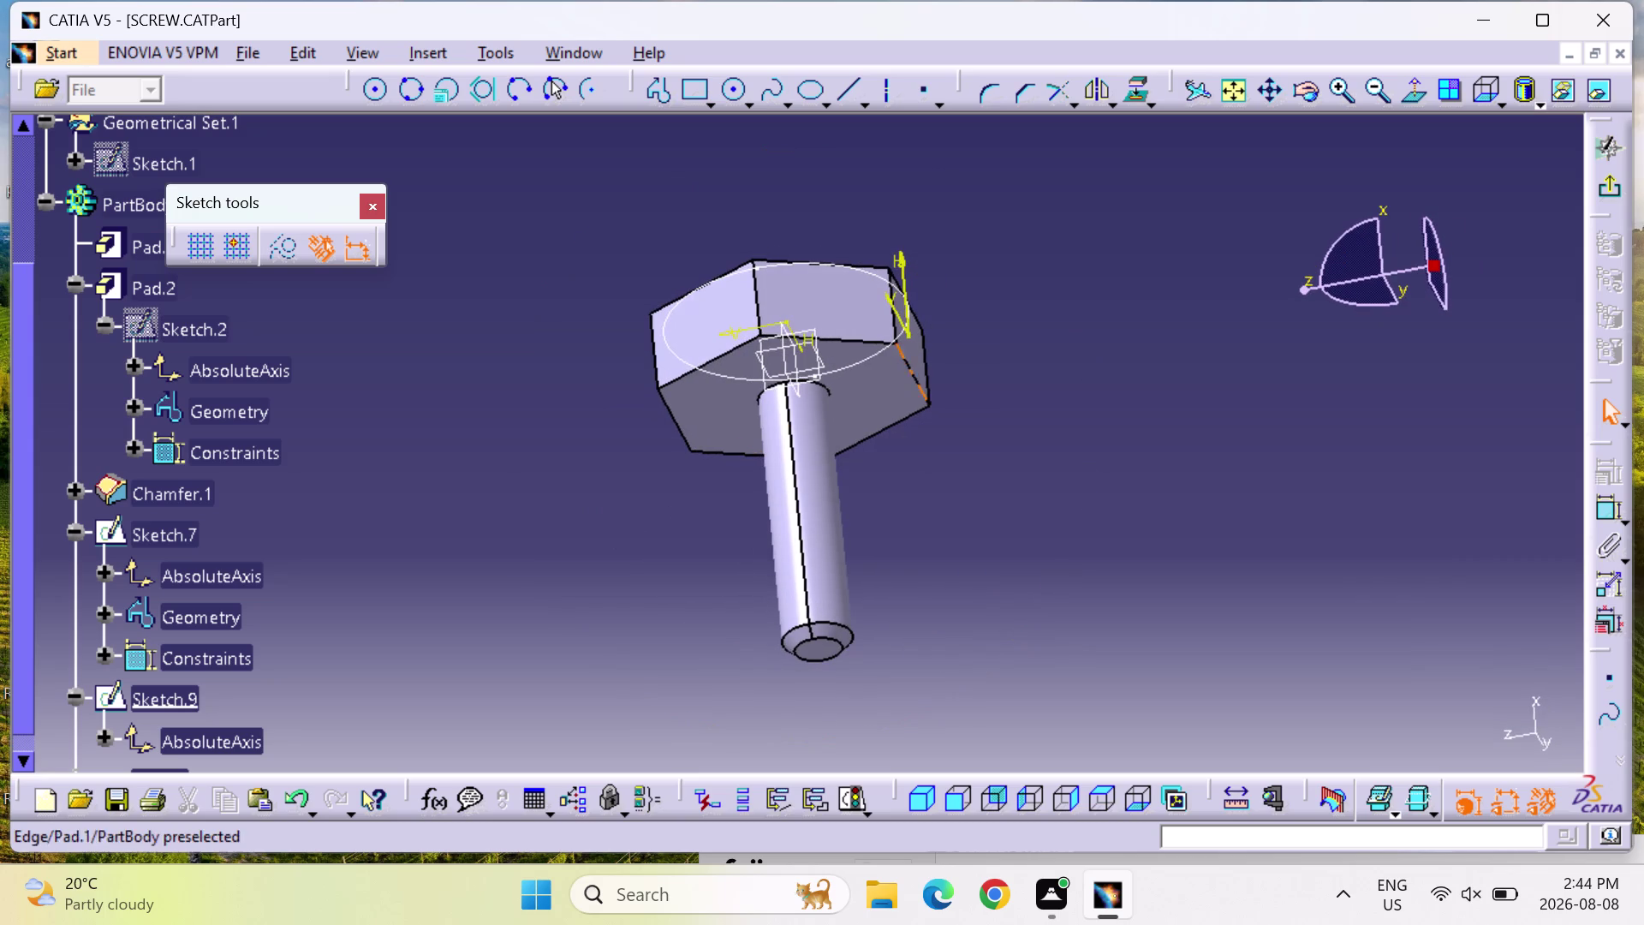
click(874, 323)
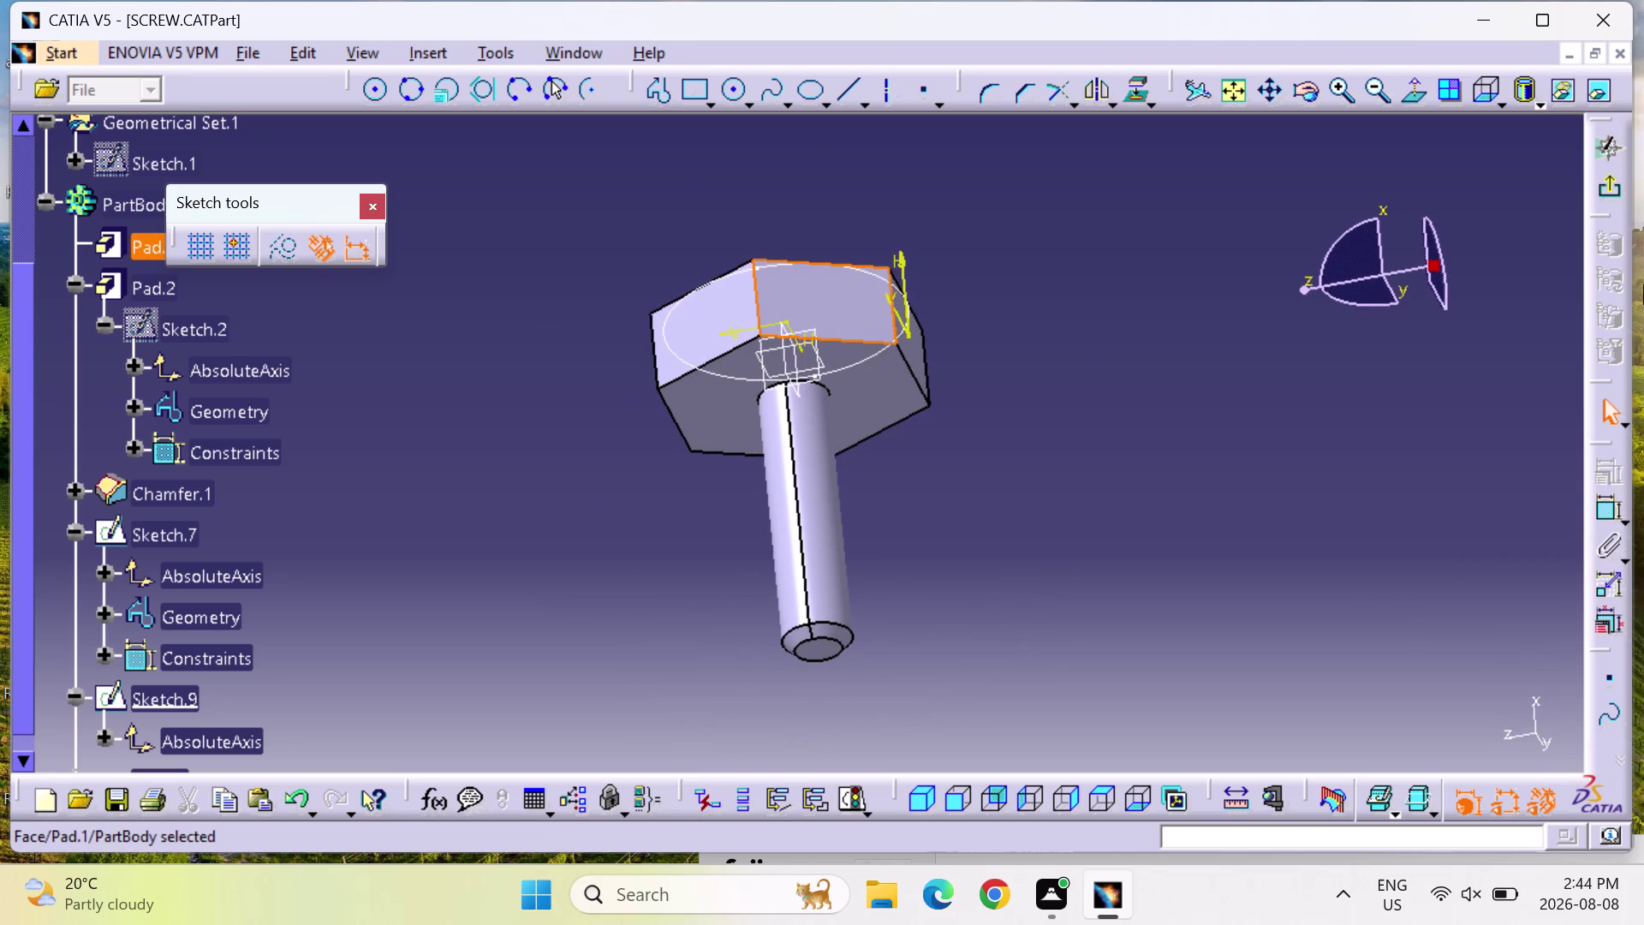
click(1609, 179)
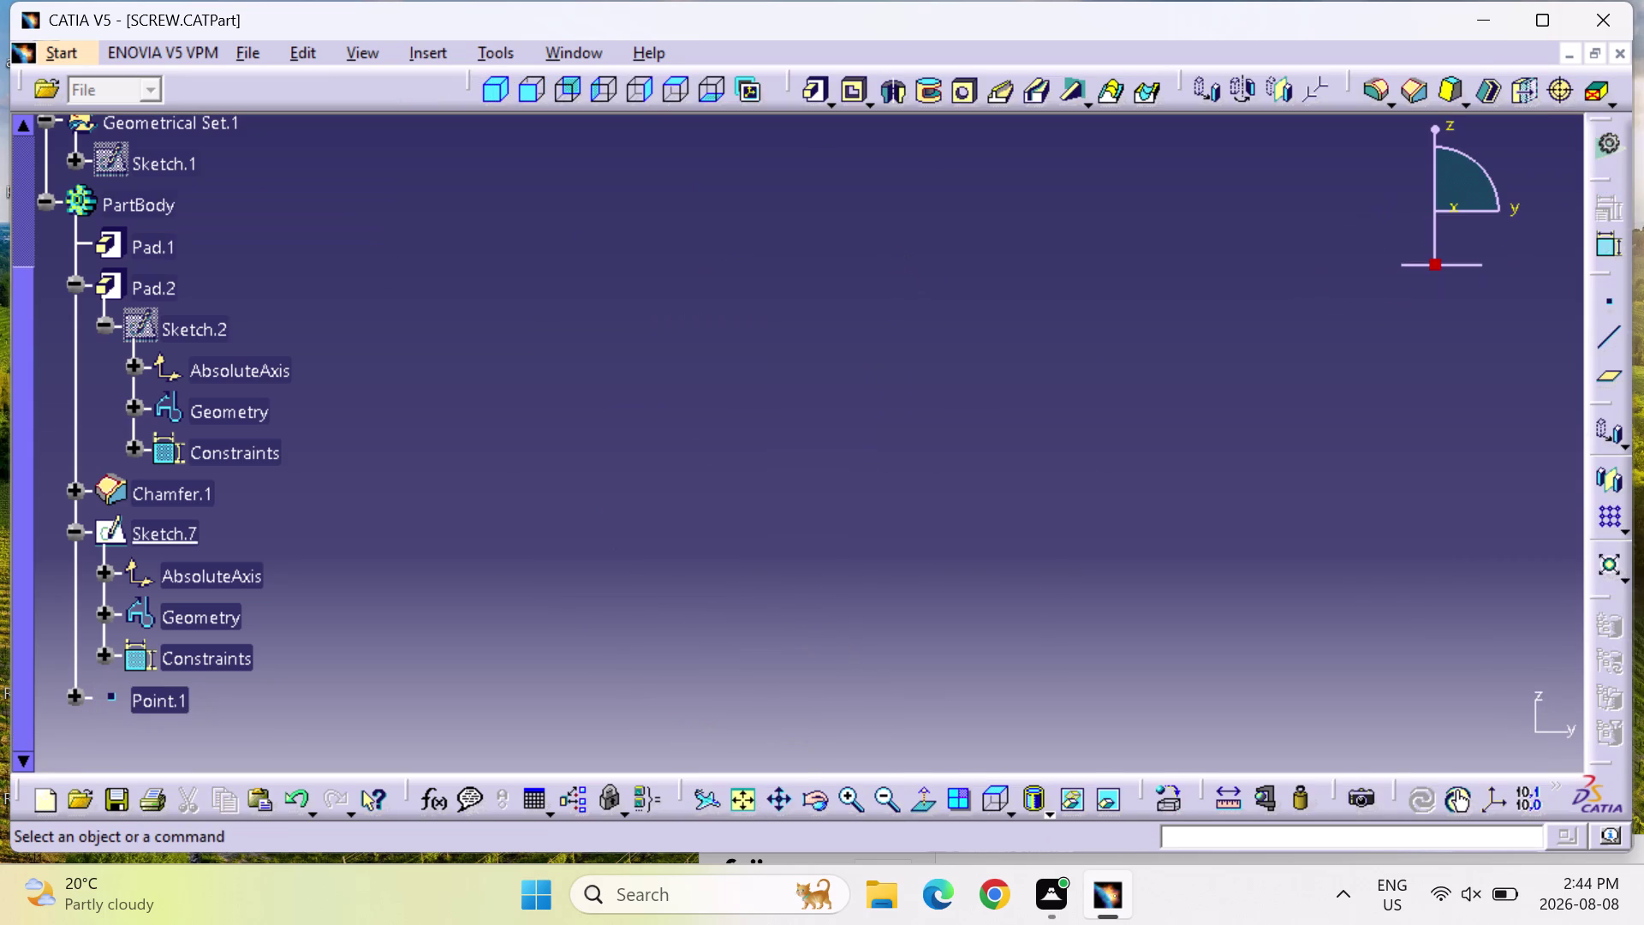
click(754, 799)
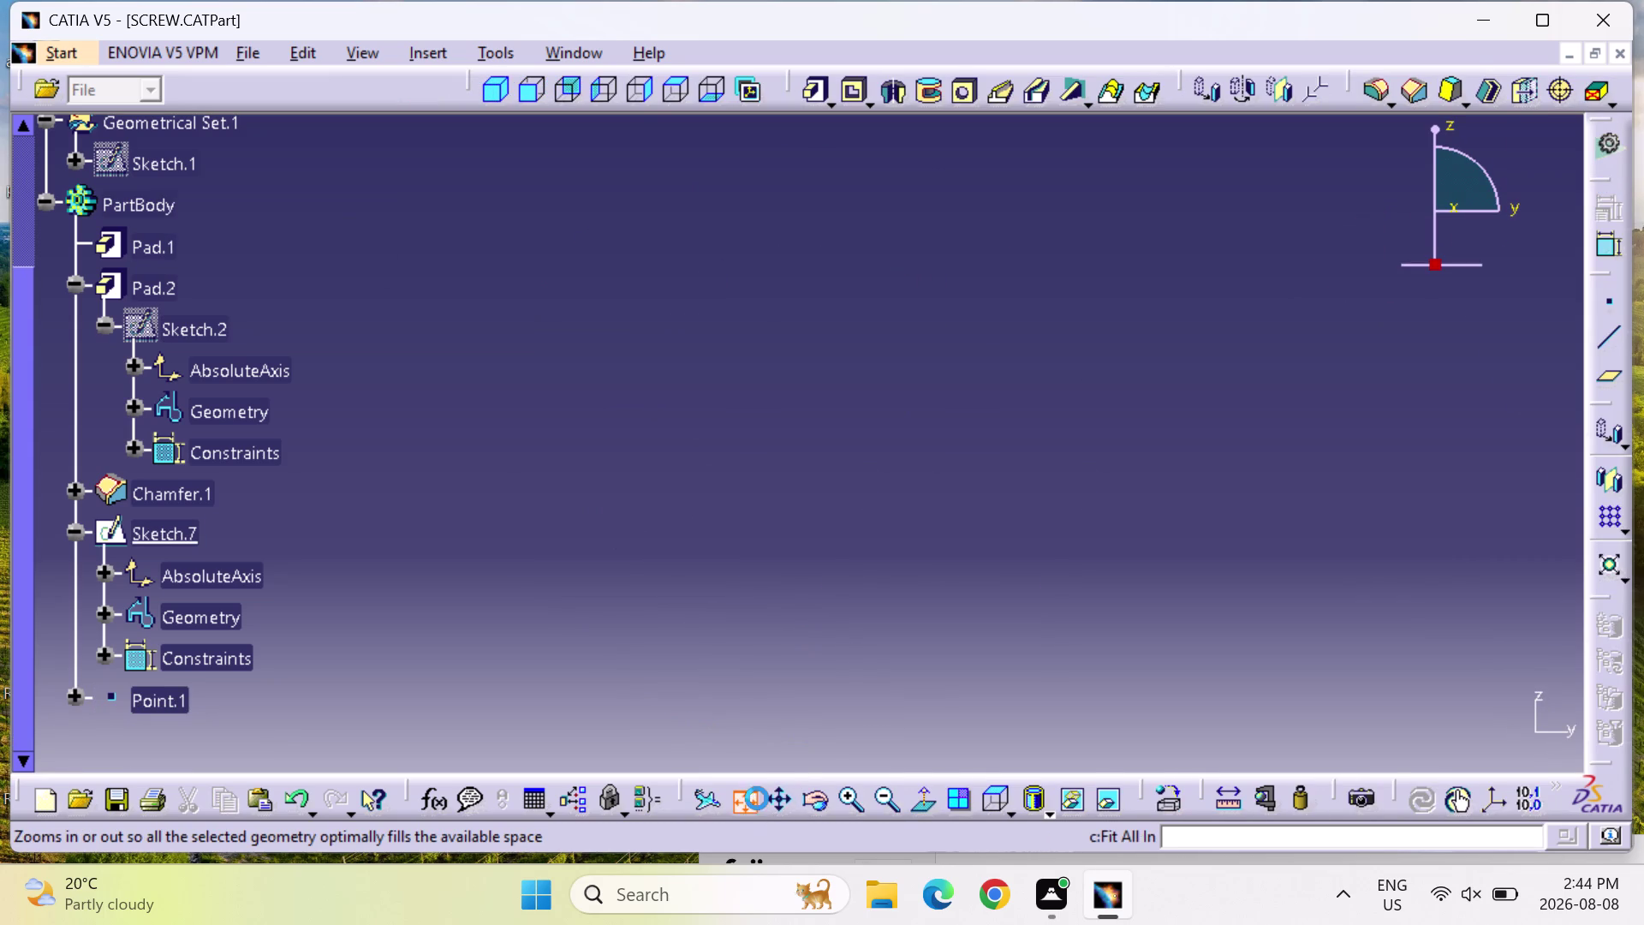
middle_drag(714, 638, 740, 533)
right_drag(714, 638, 740, 533)
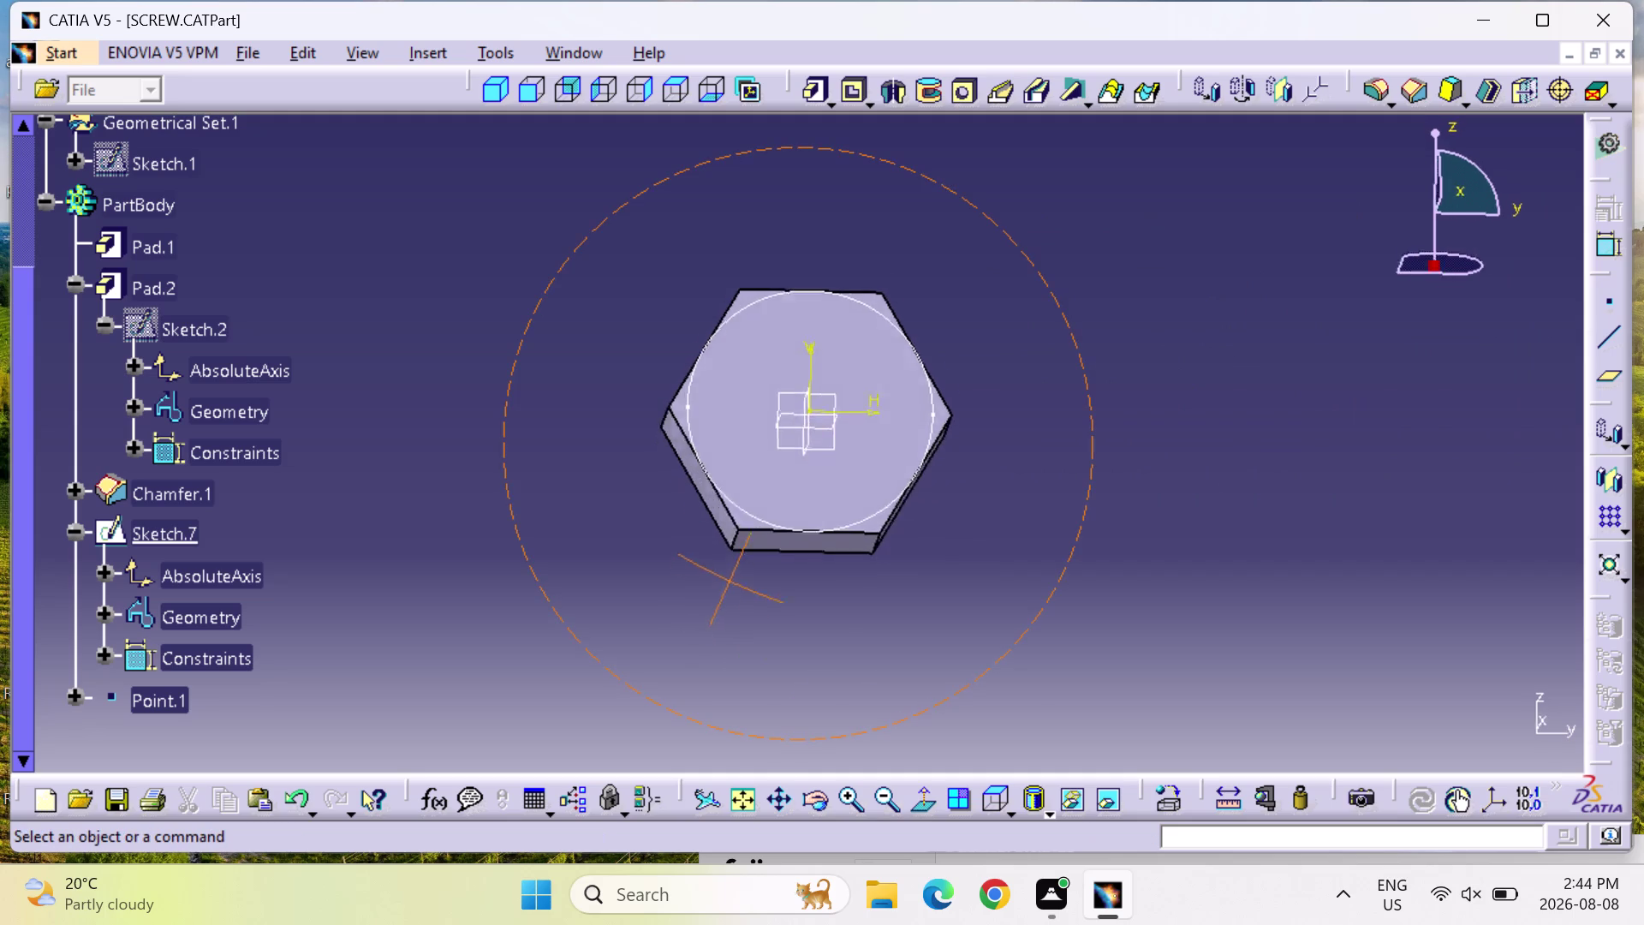
right_drag(740, 534, 803, 338)
middle_drag(740, 534, 803, 338)
click(843, 404)
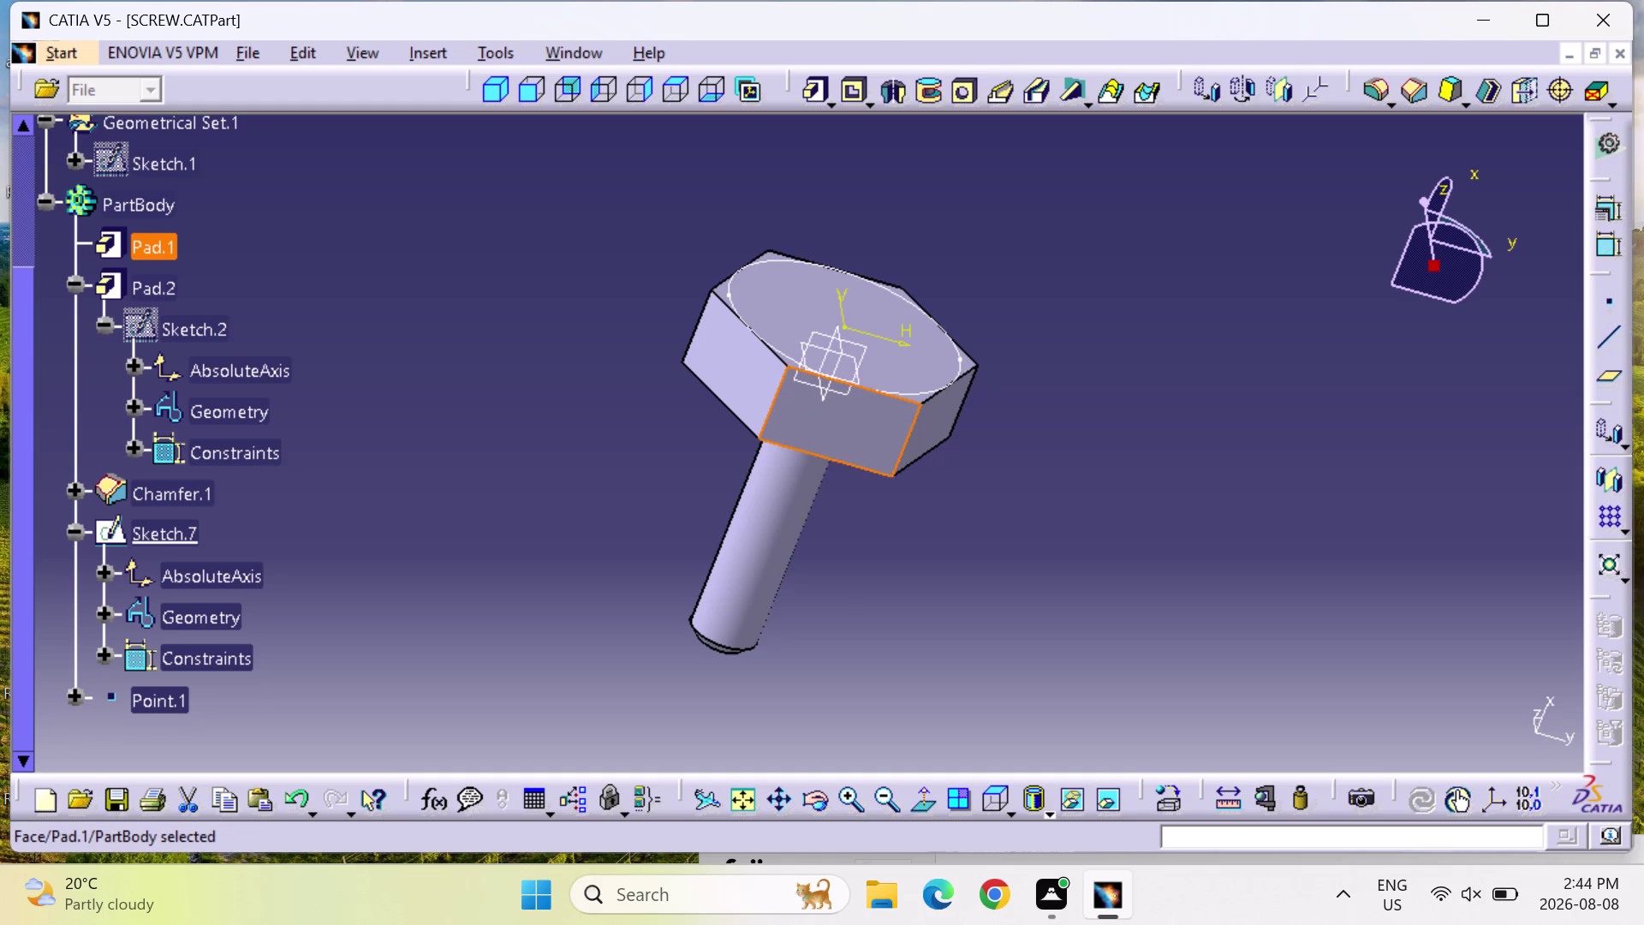
double_click(844, 440)
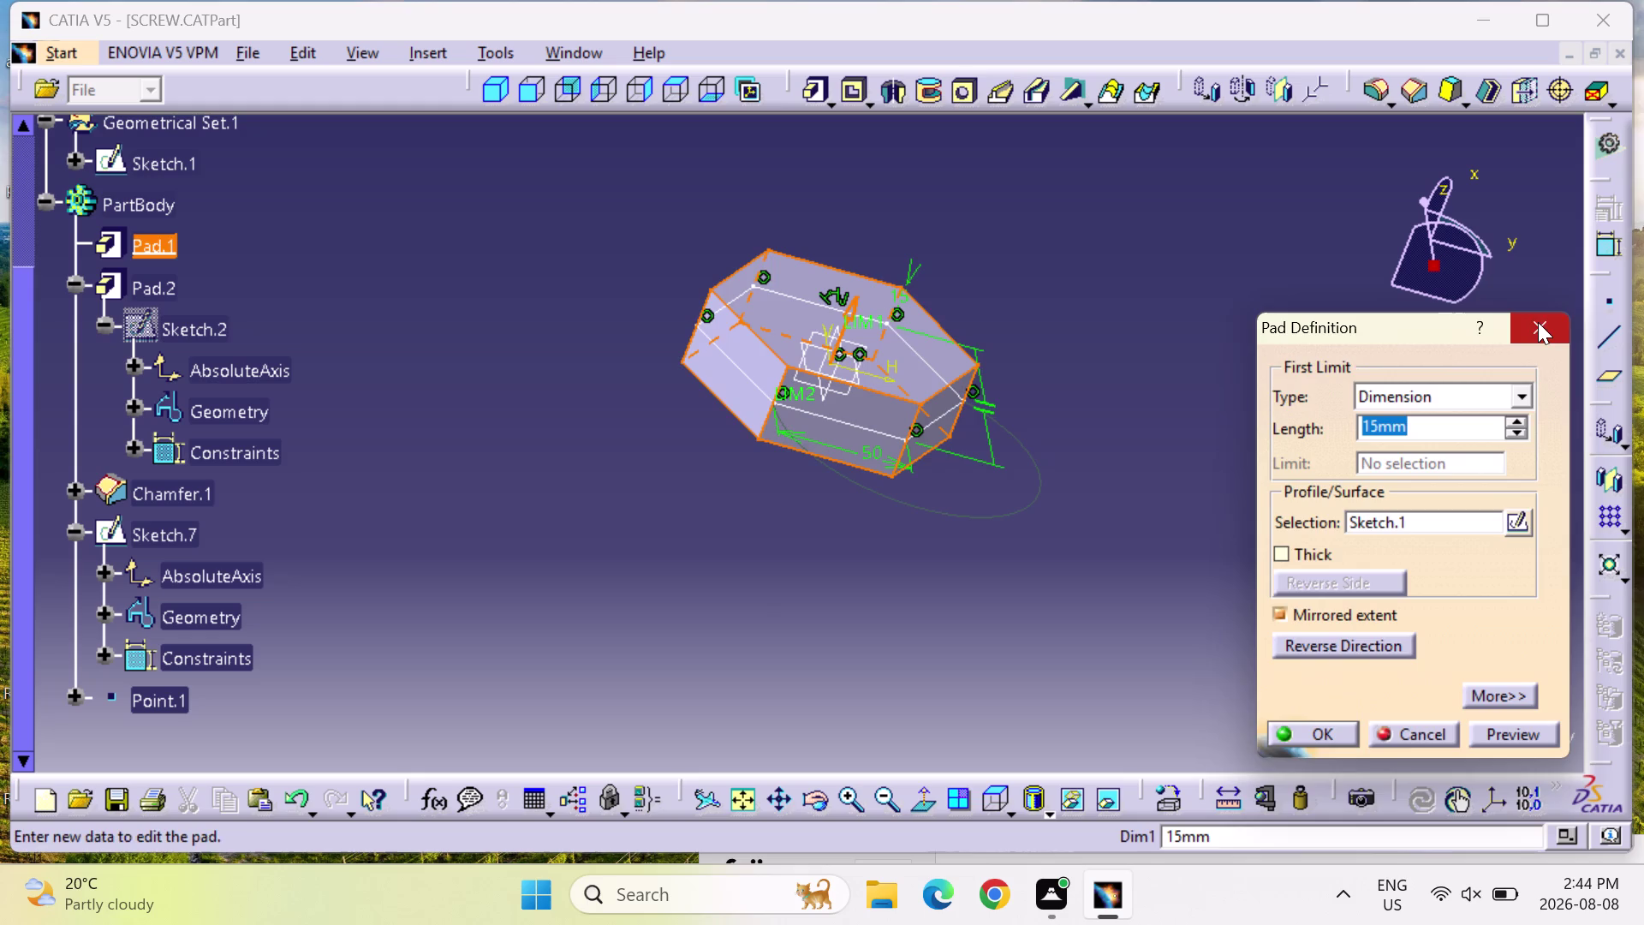
click(1538, 322)
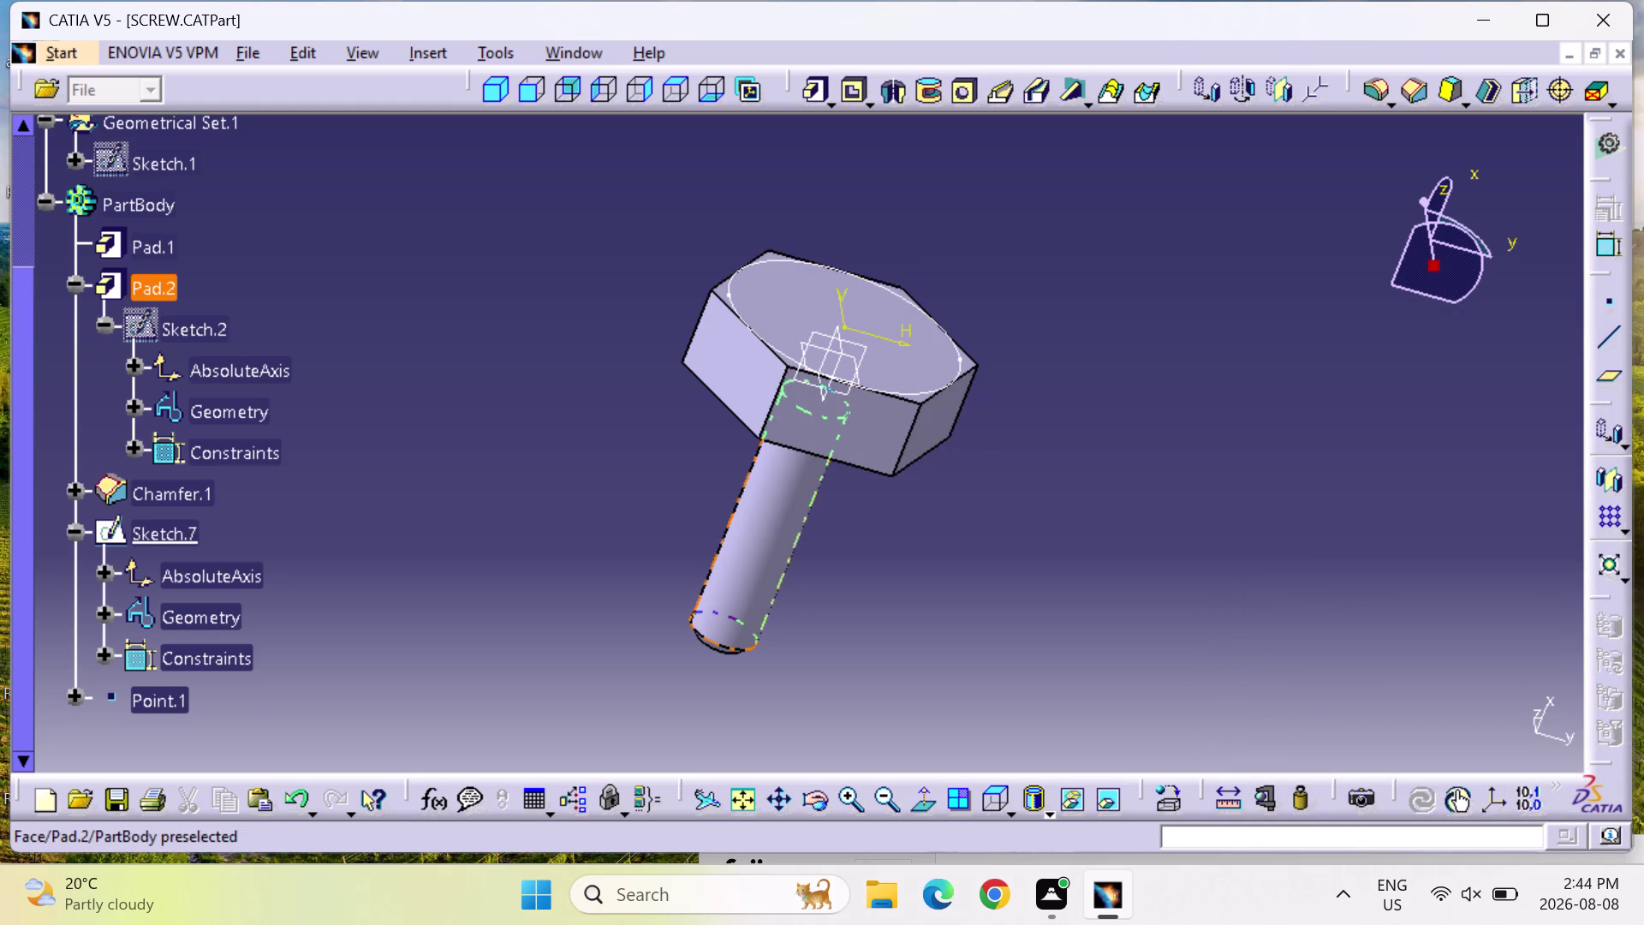
click(781, 499)
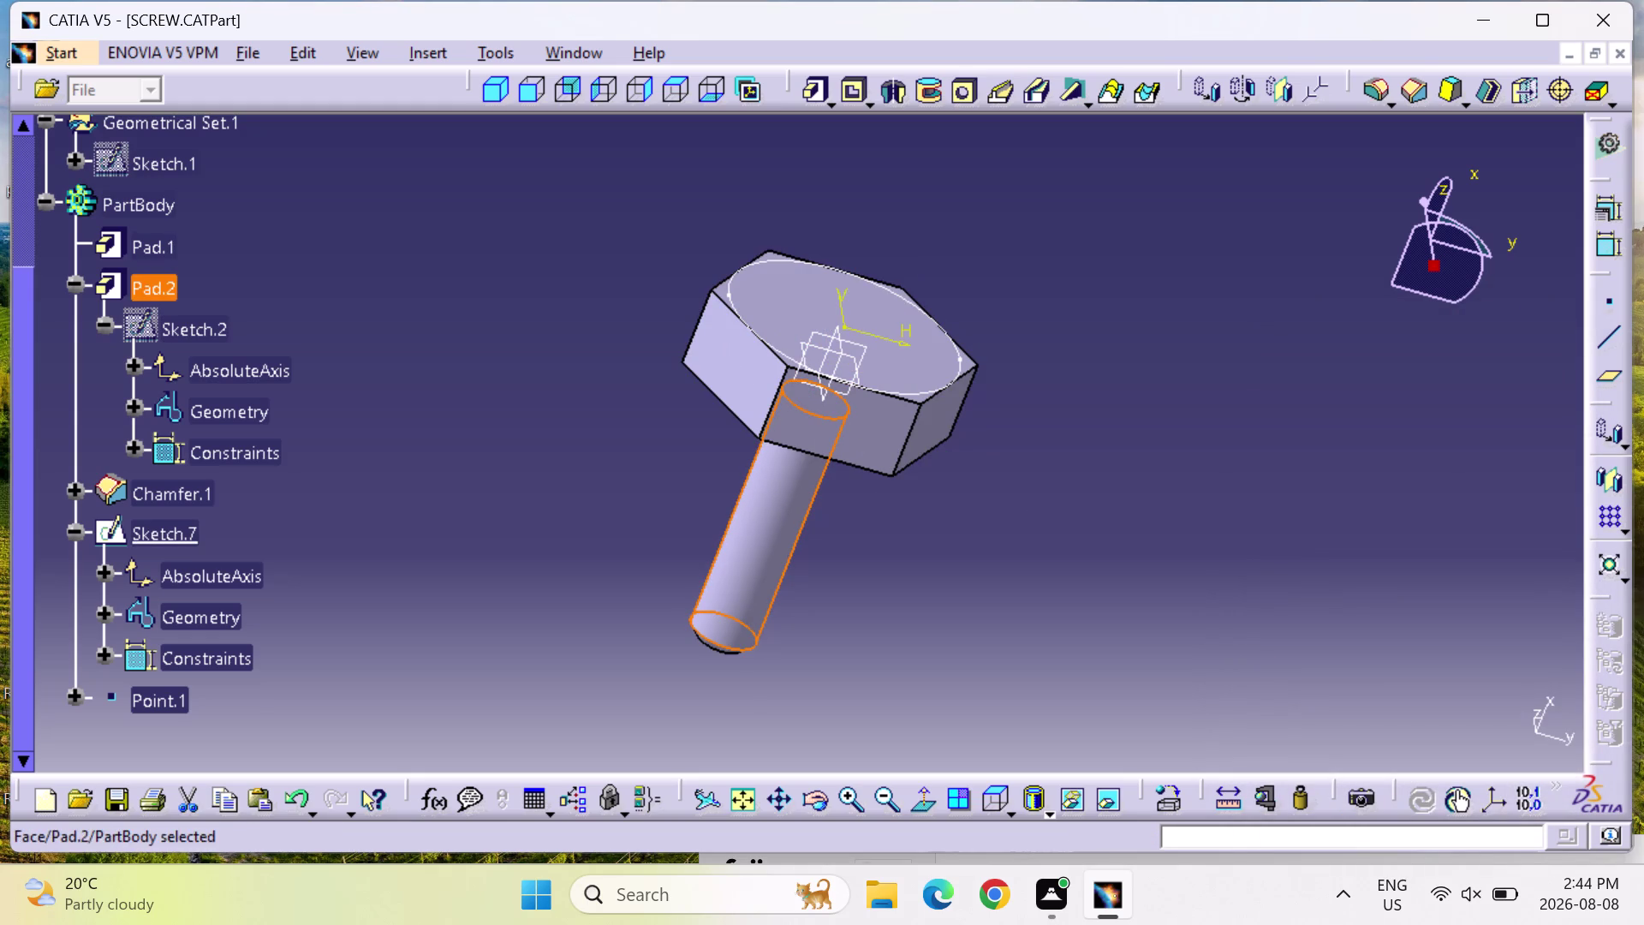
click(1024, 528)
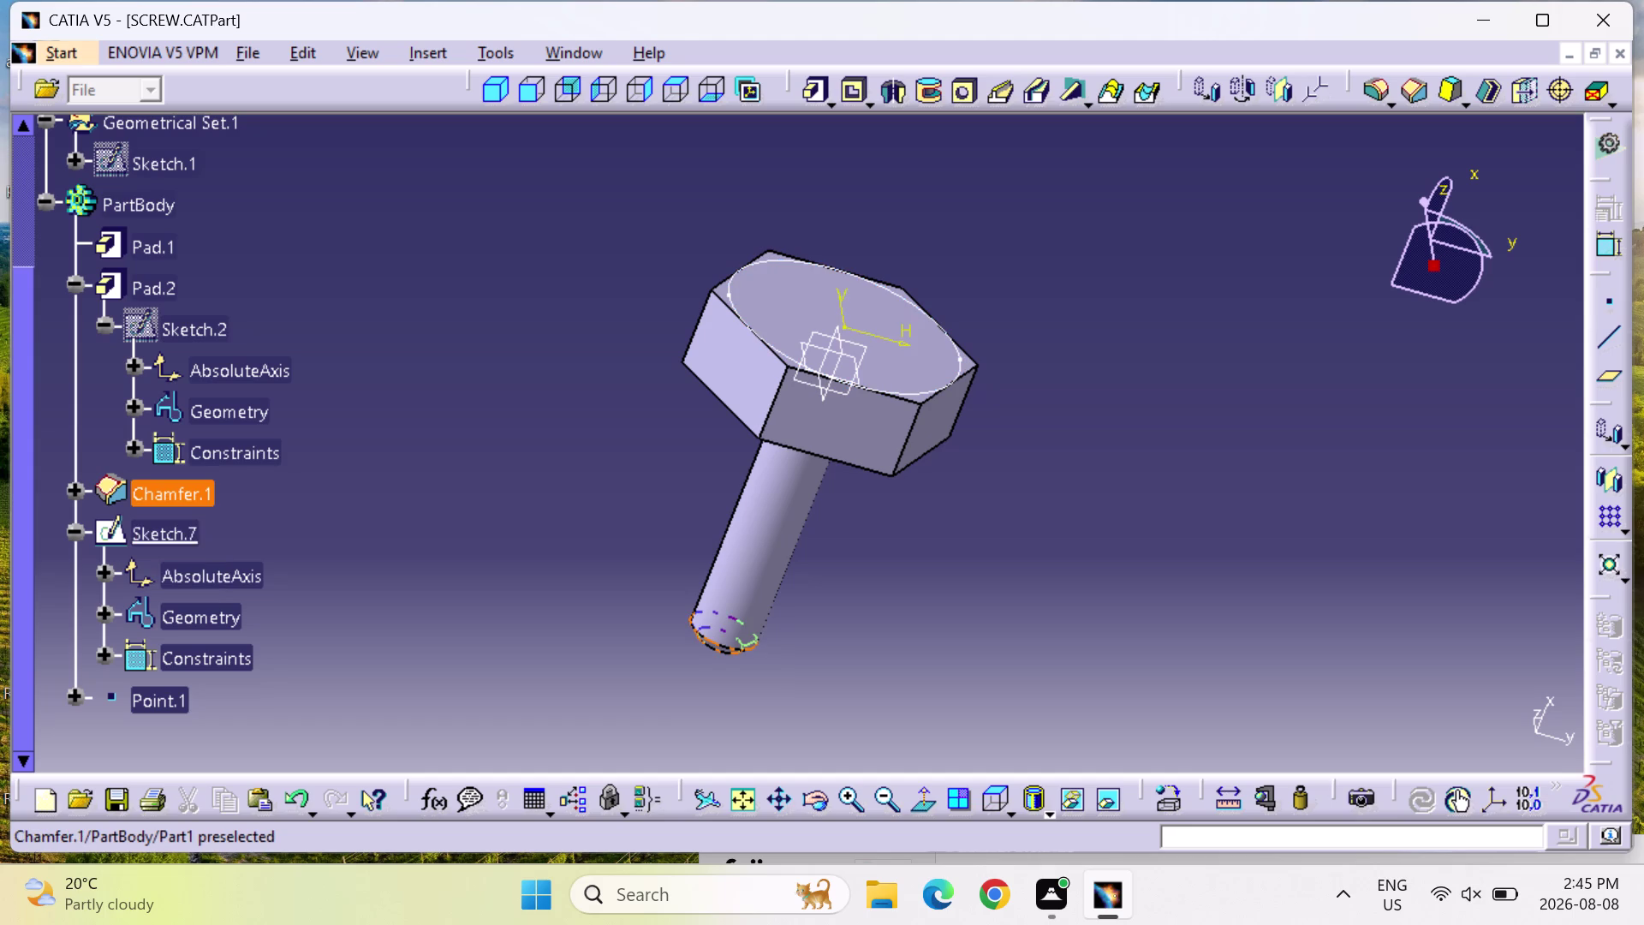
double_click(153, 690)
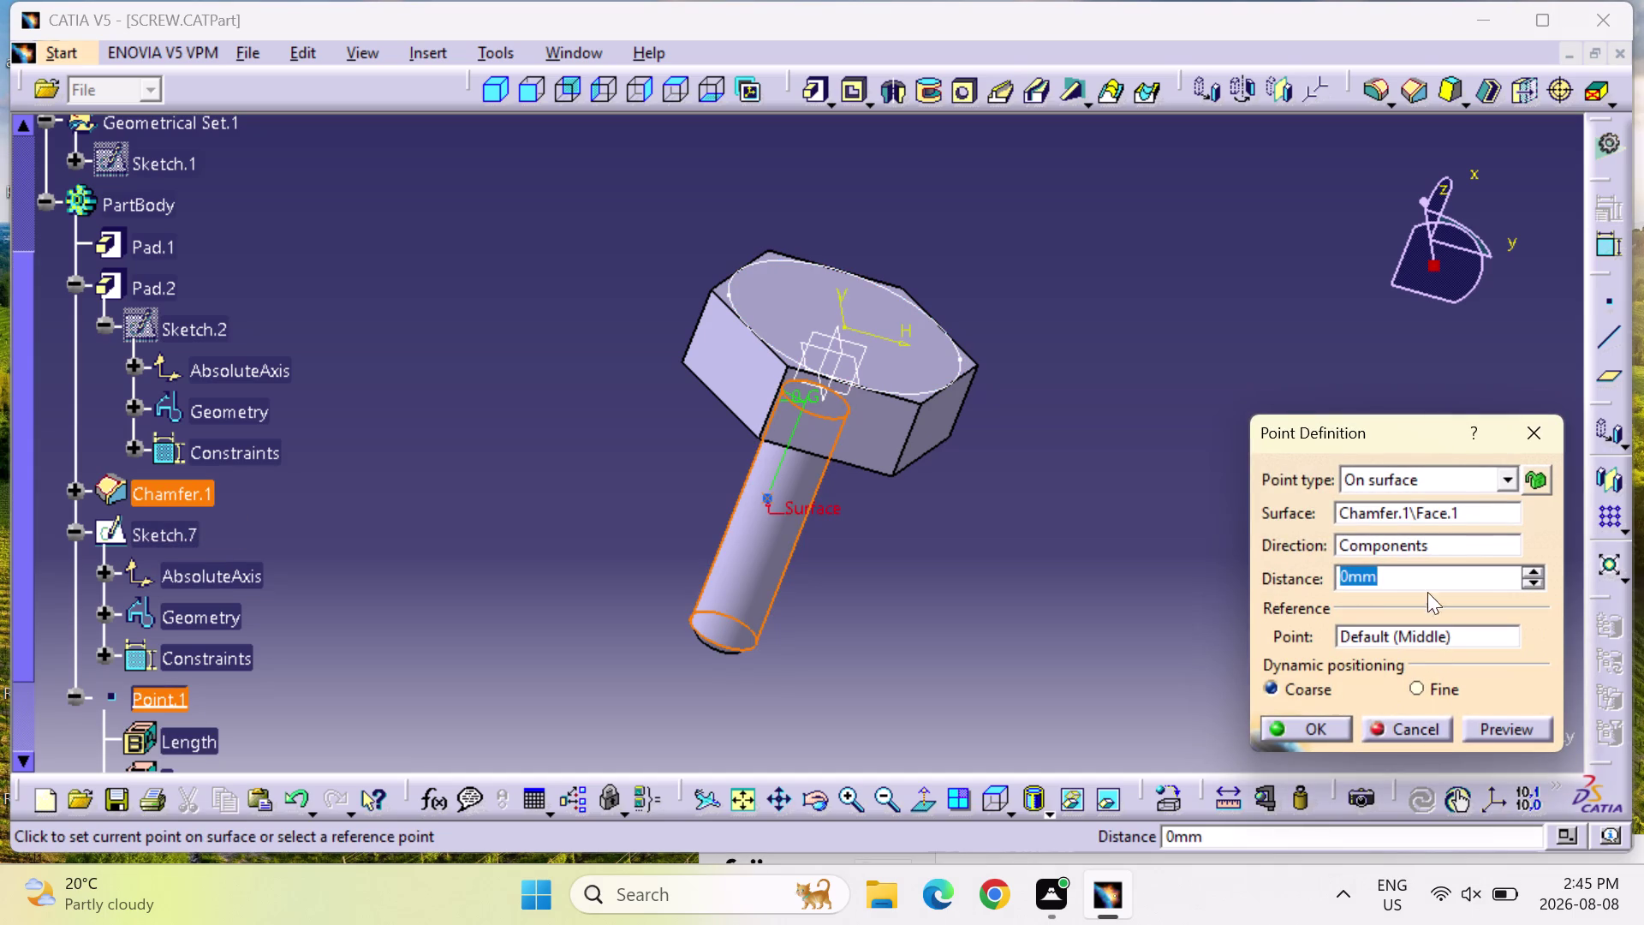
click(1533, 441)
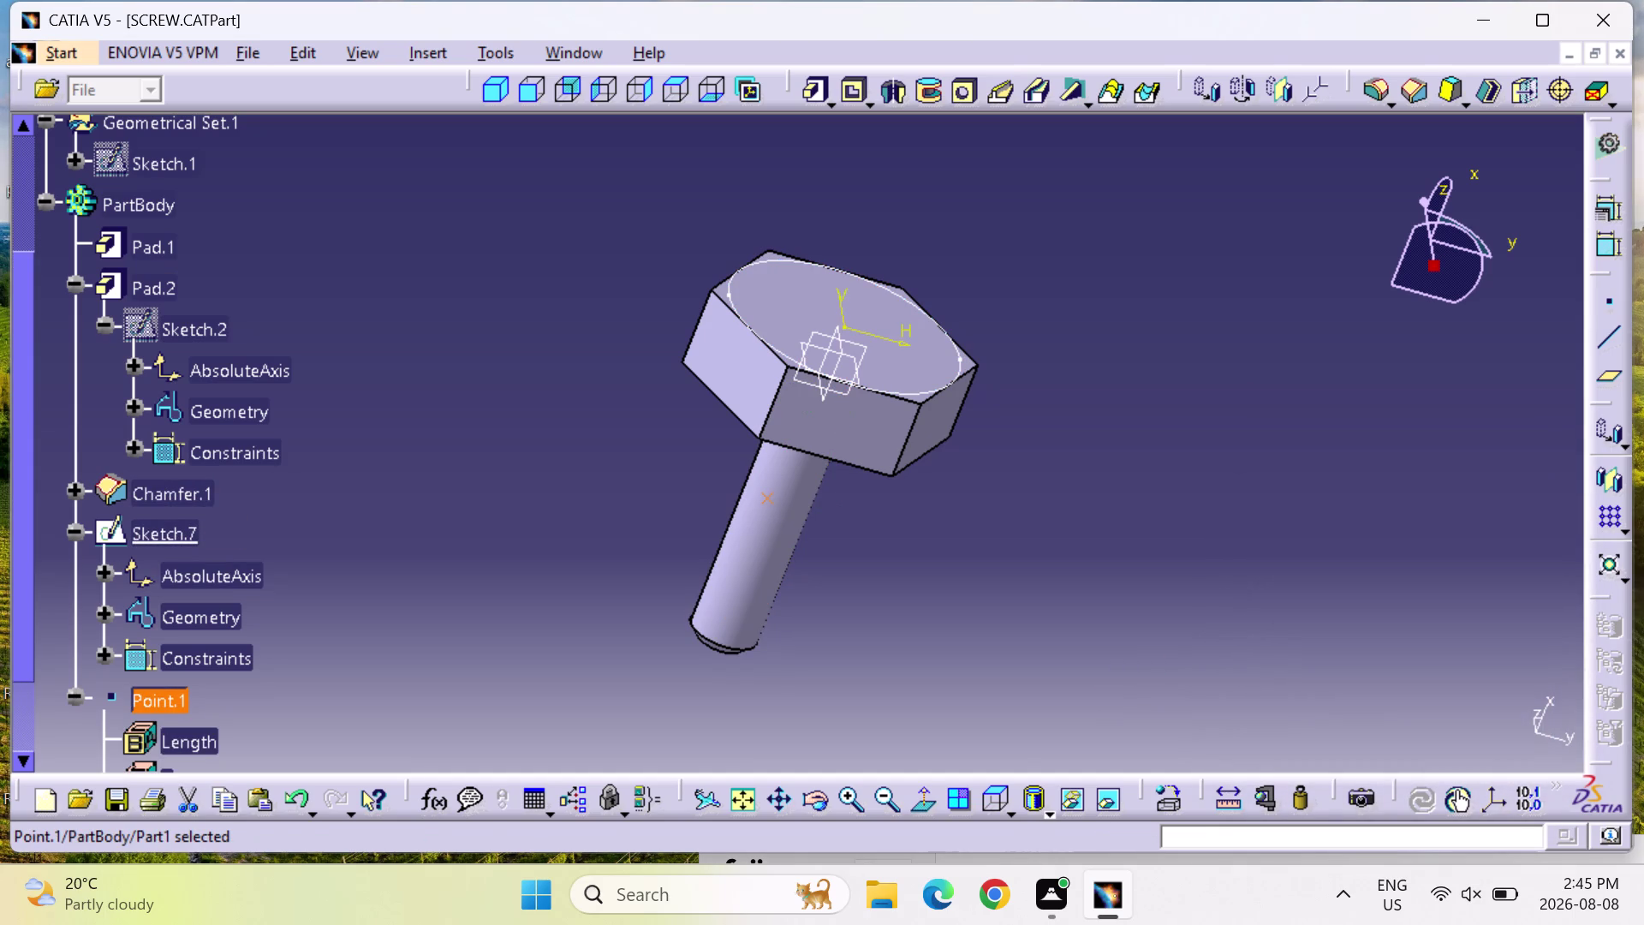
right_click(168, 702)
Delete Point.1 and review the 15 mm Pad.1 definition twice without changes.
click(224, 527)
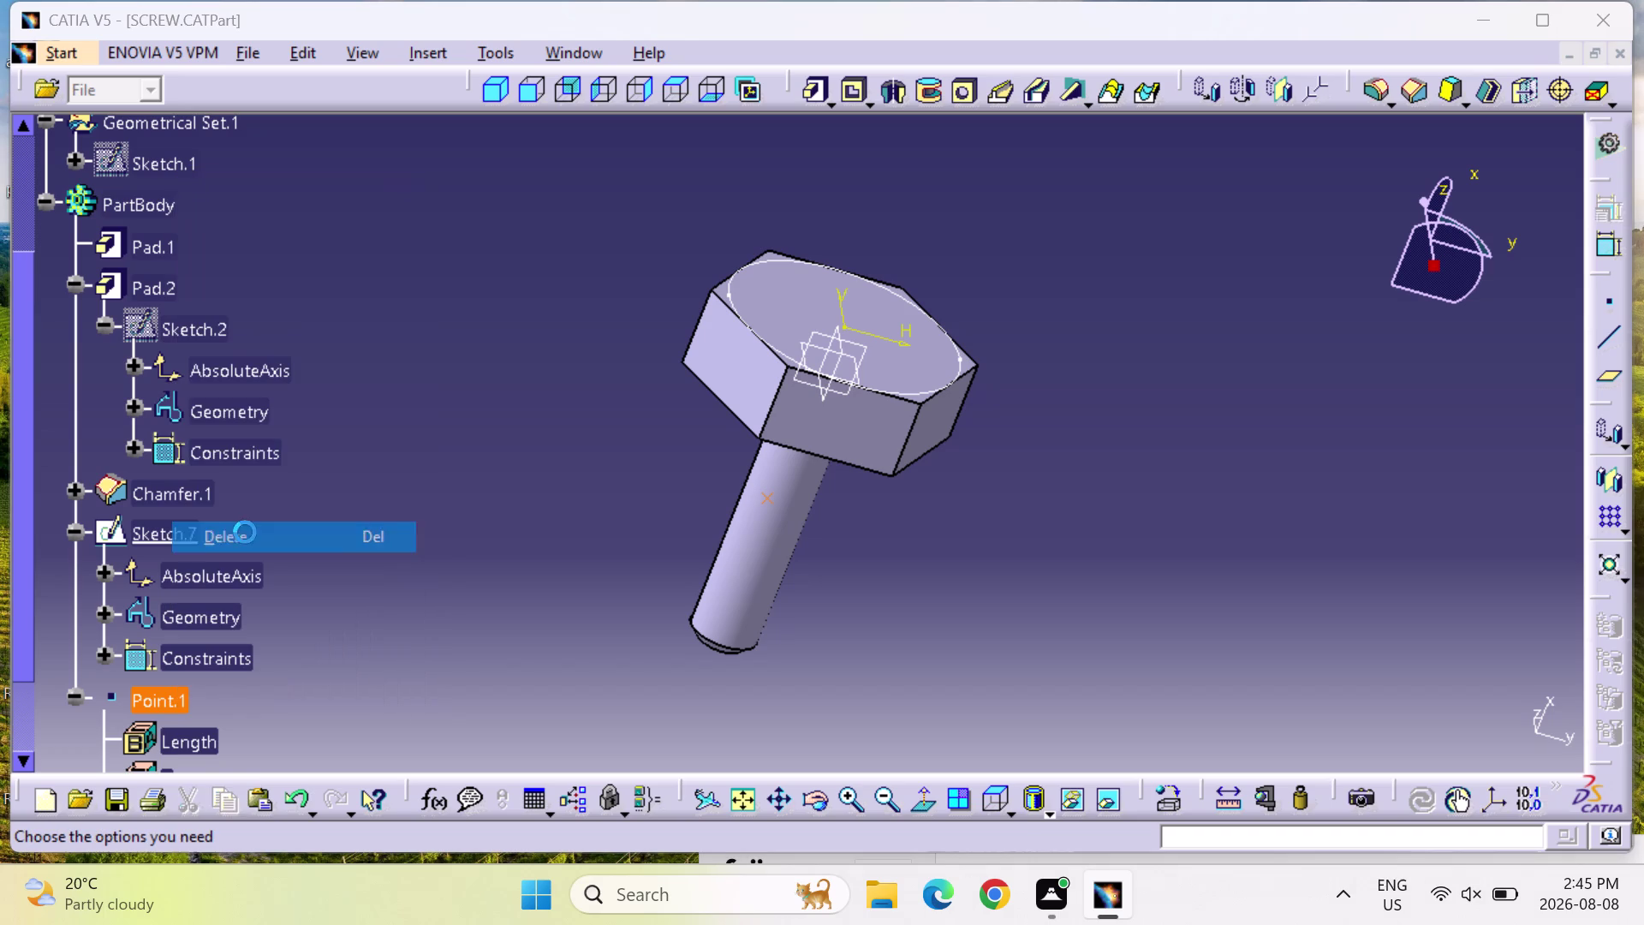
click(1409, 733)
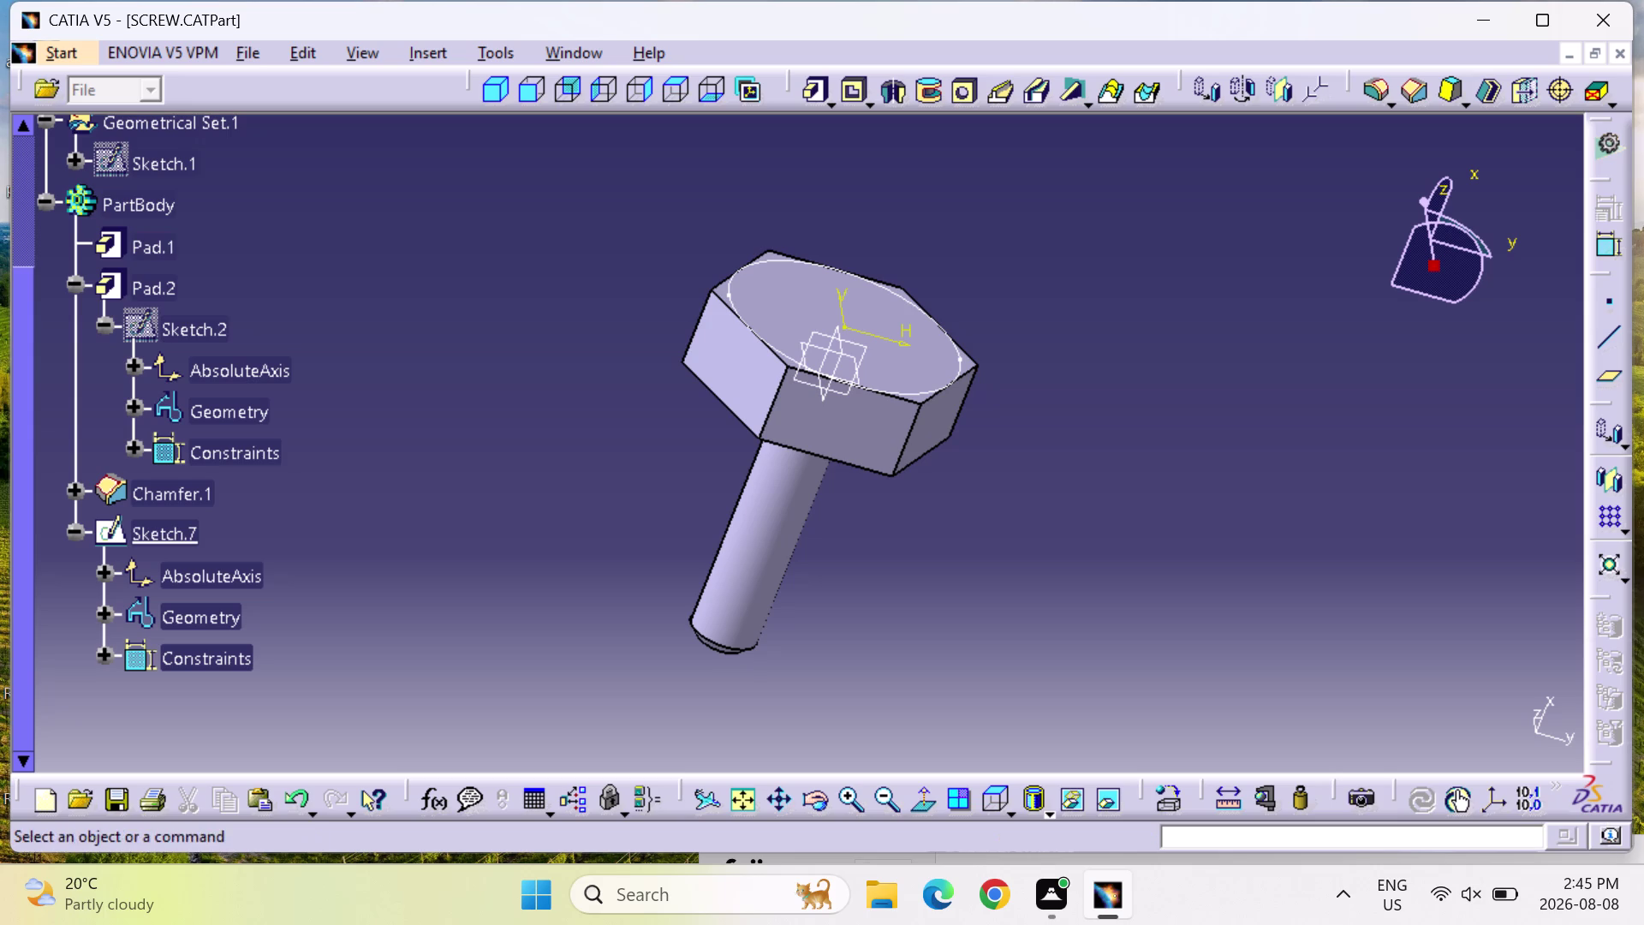
double_click(817, 423)
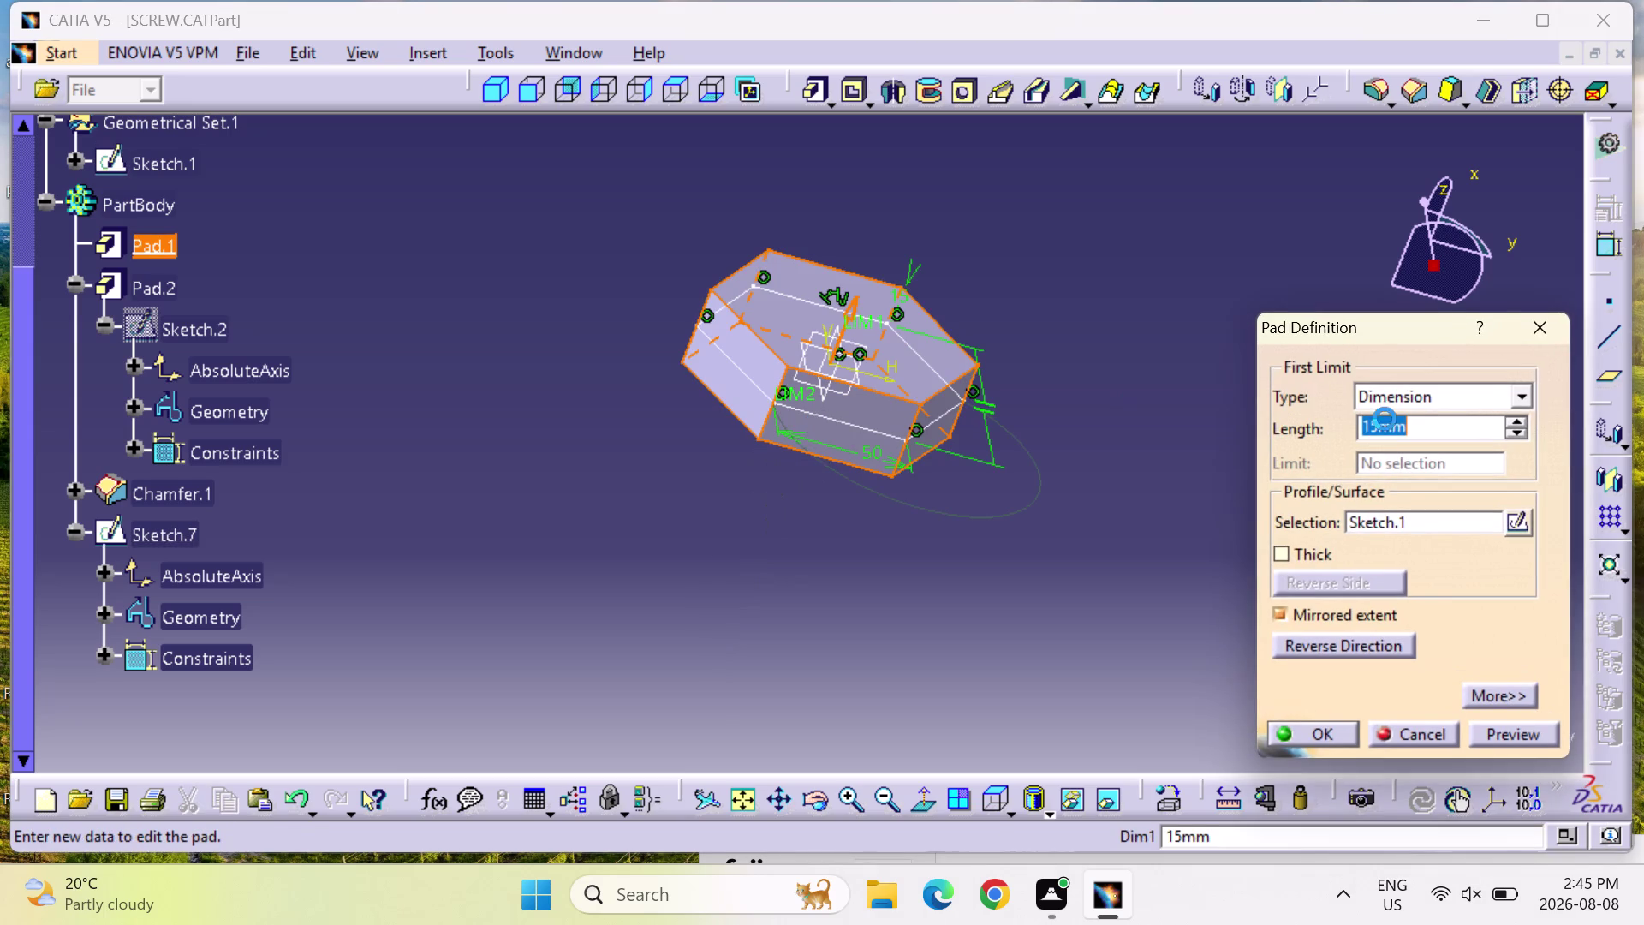
click(1532, 317)
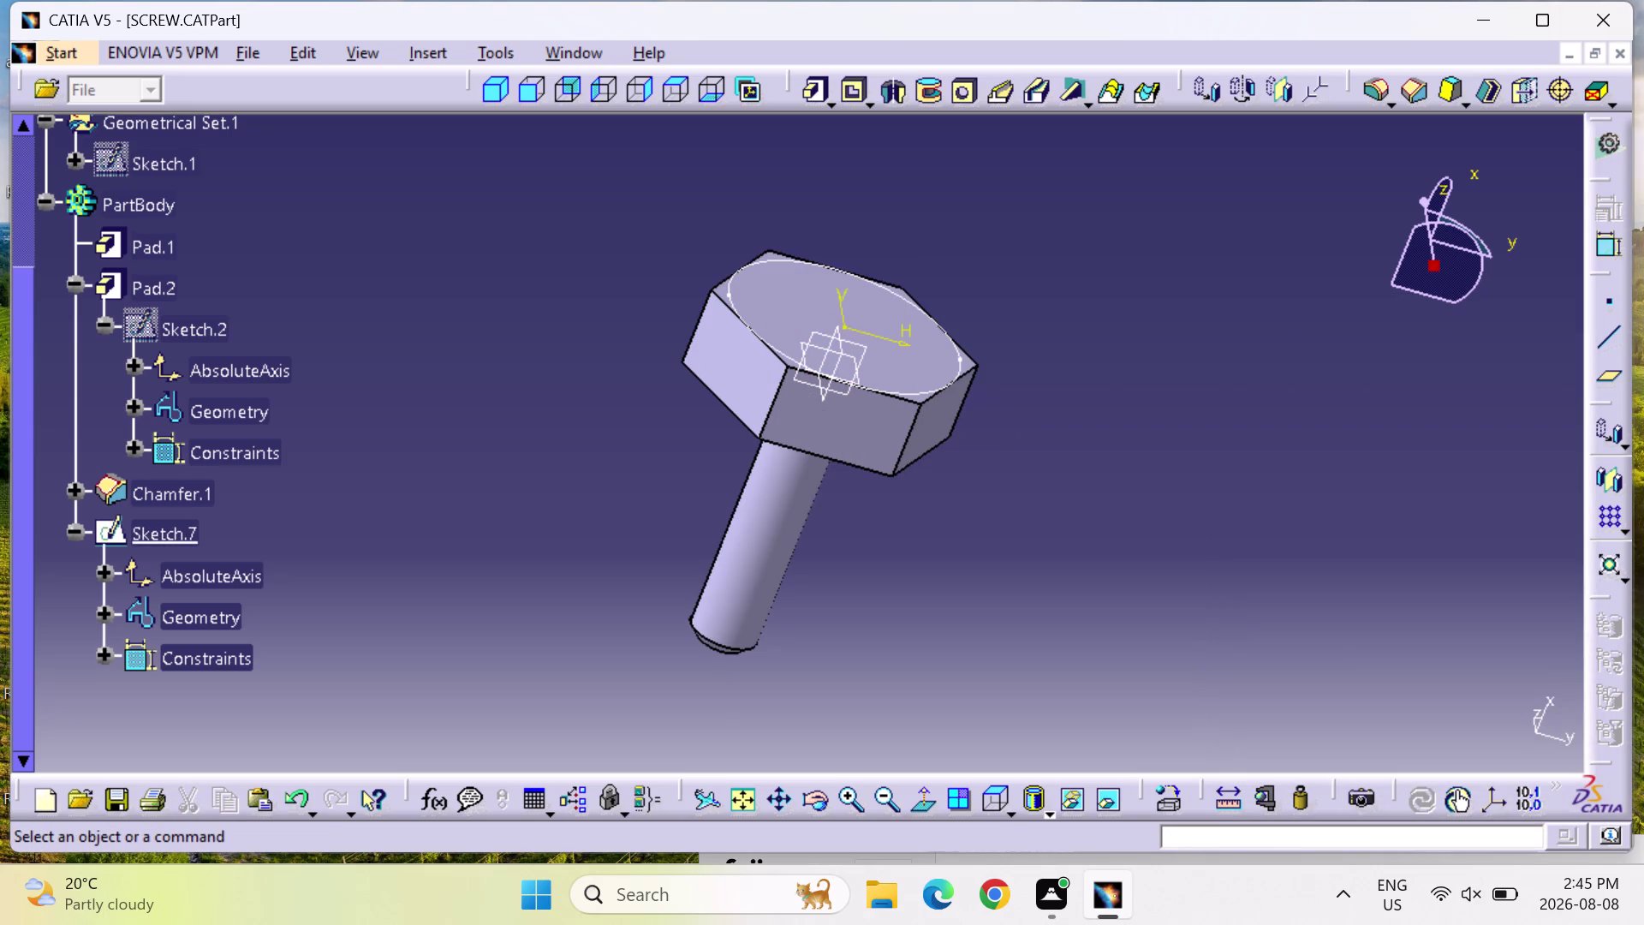
double_click(826, 449)
double_click(839, 429)
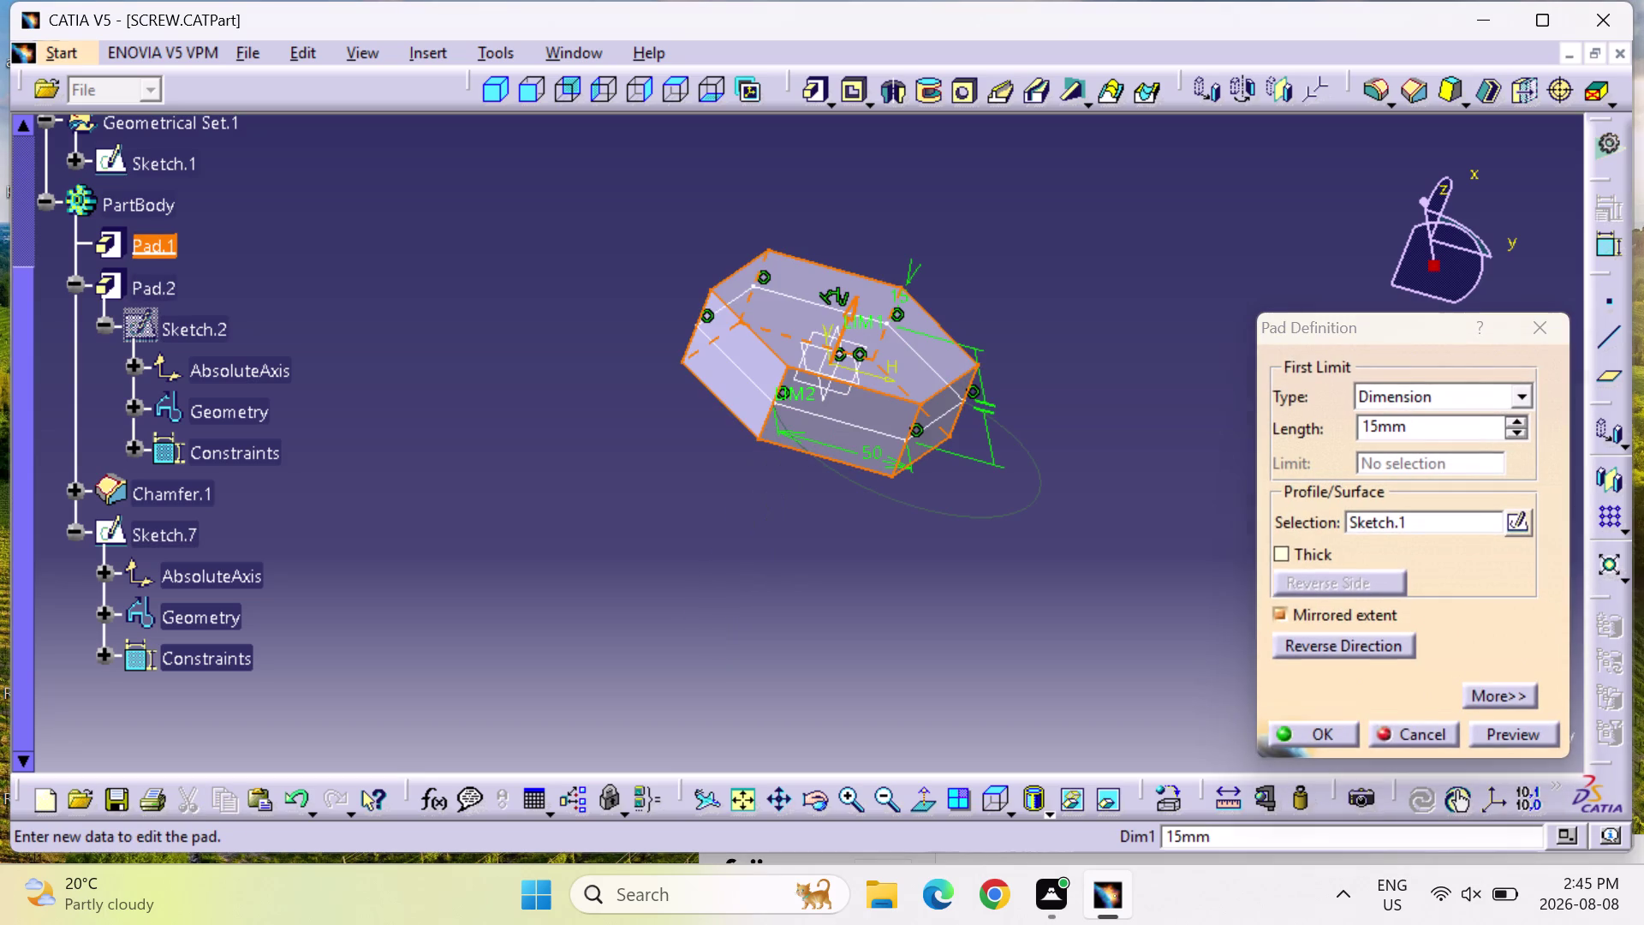
click(1558, 320)
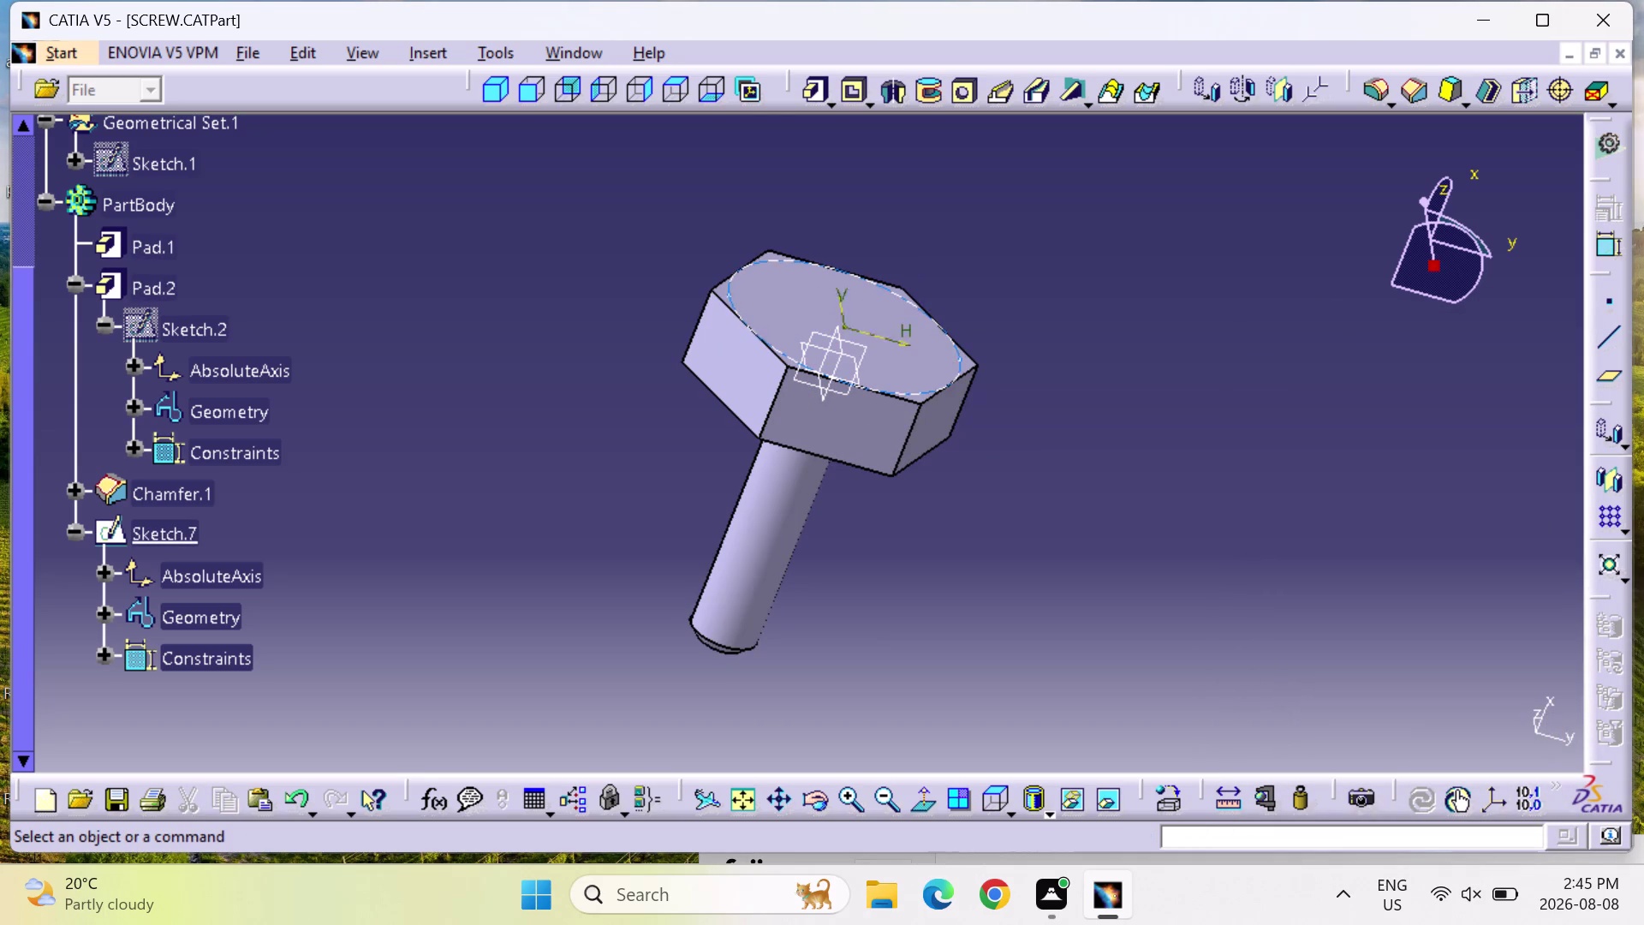
click(641, 92)
click(678, 83)
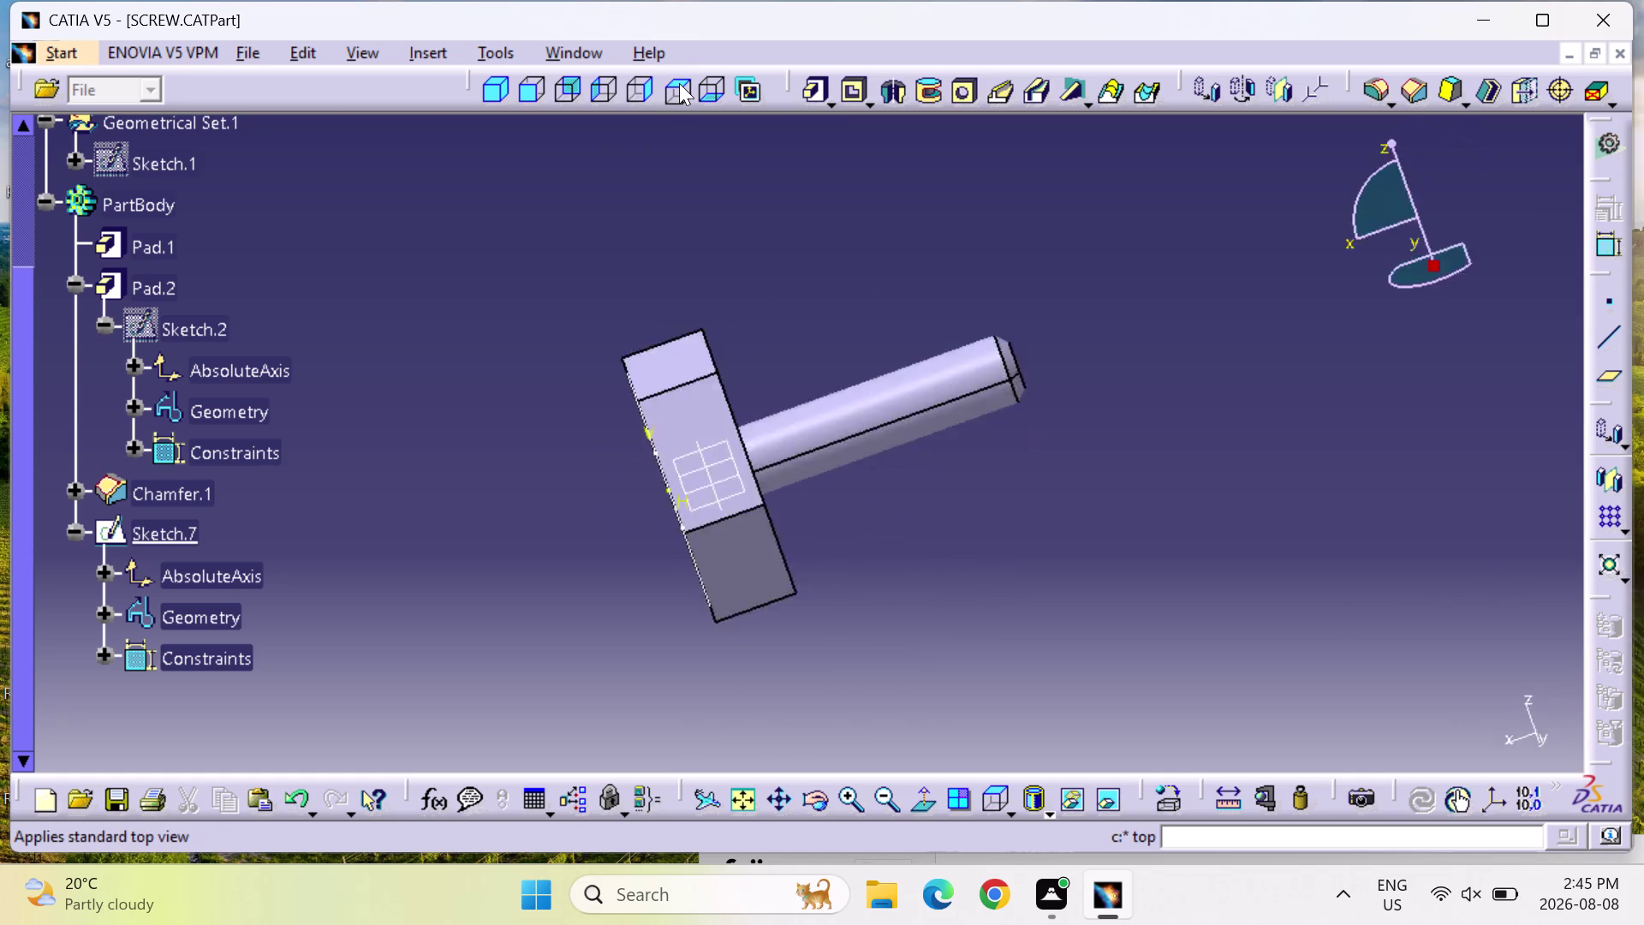
click(697, 93)
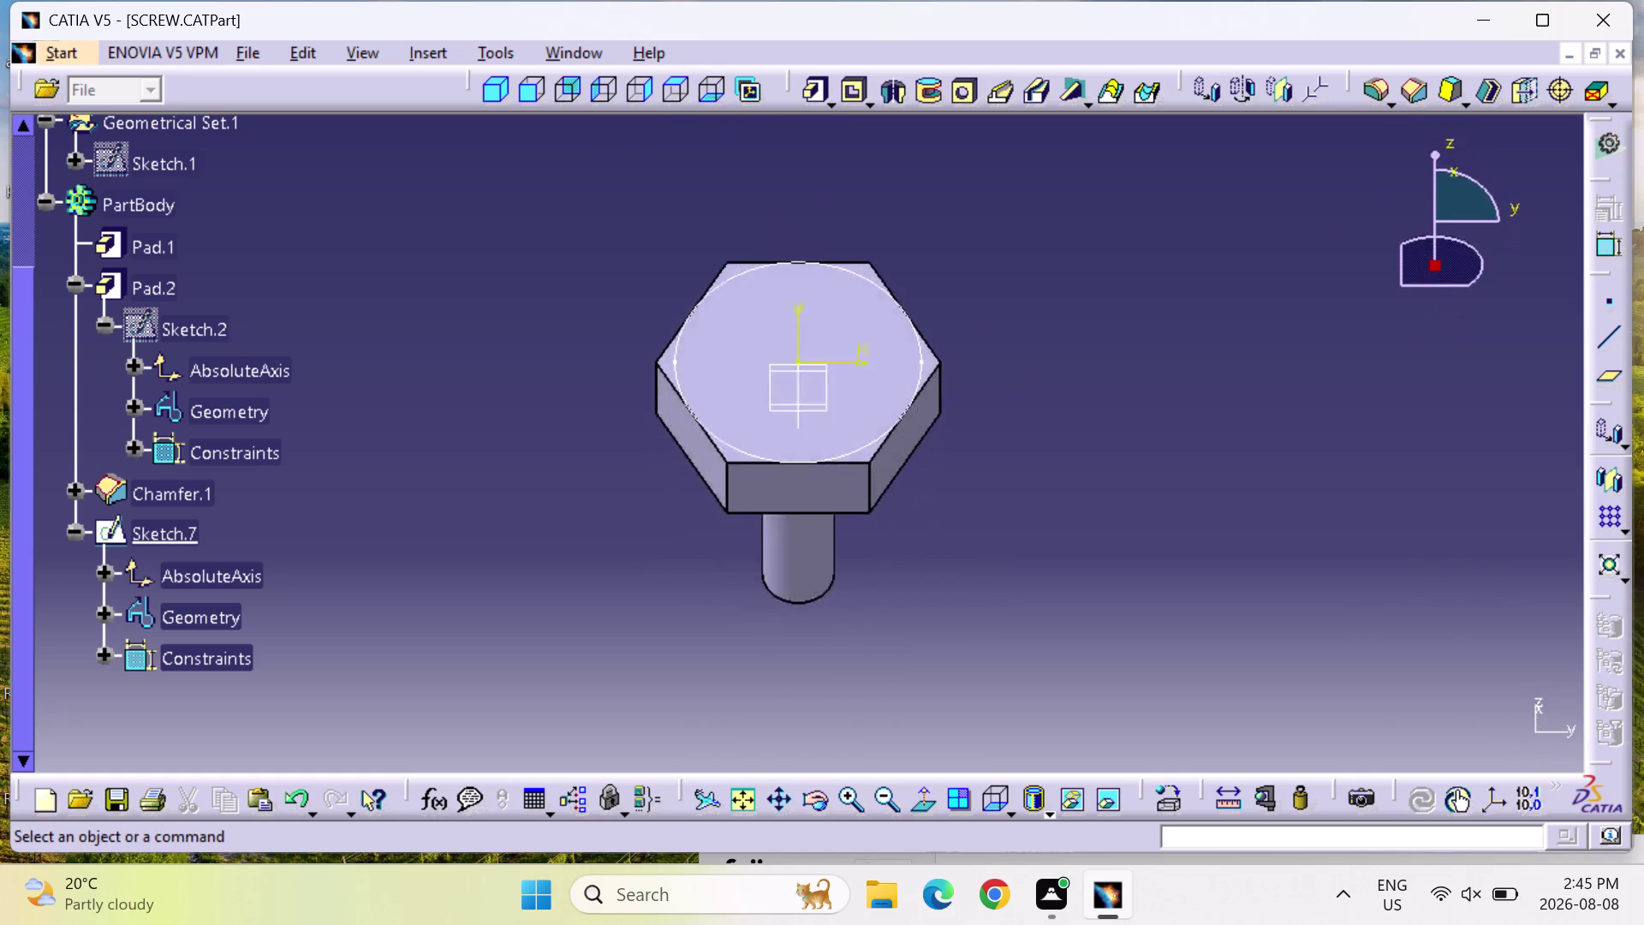
click(1612, 304)
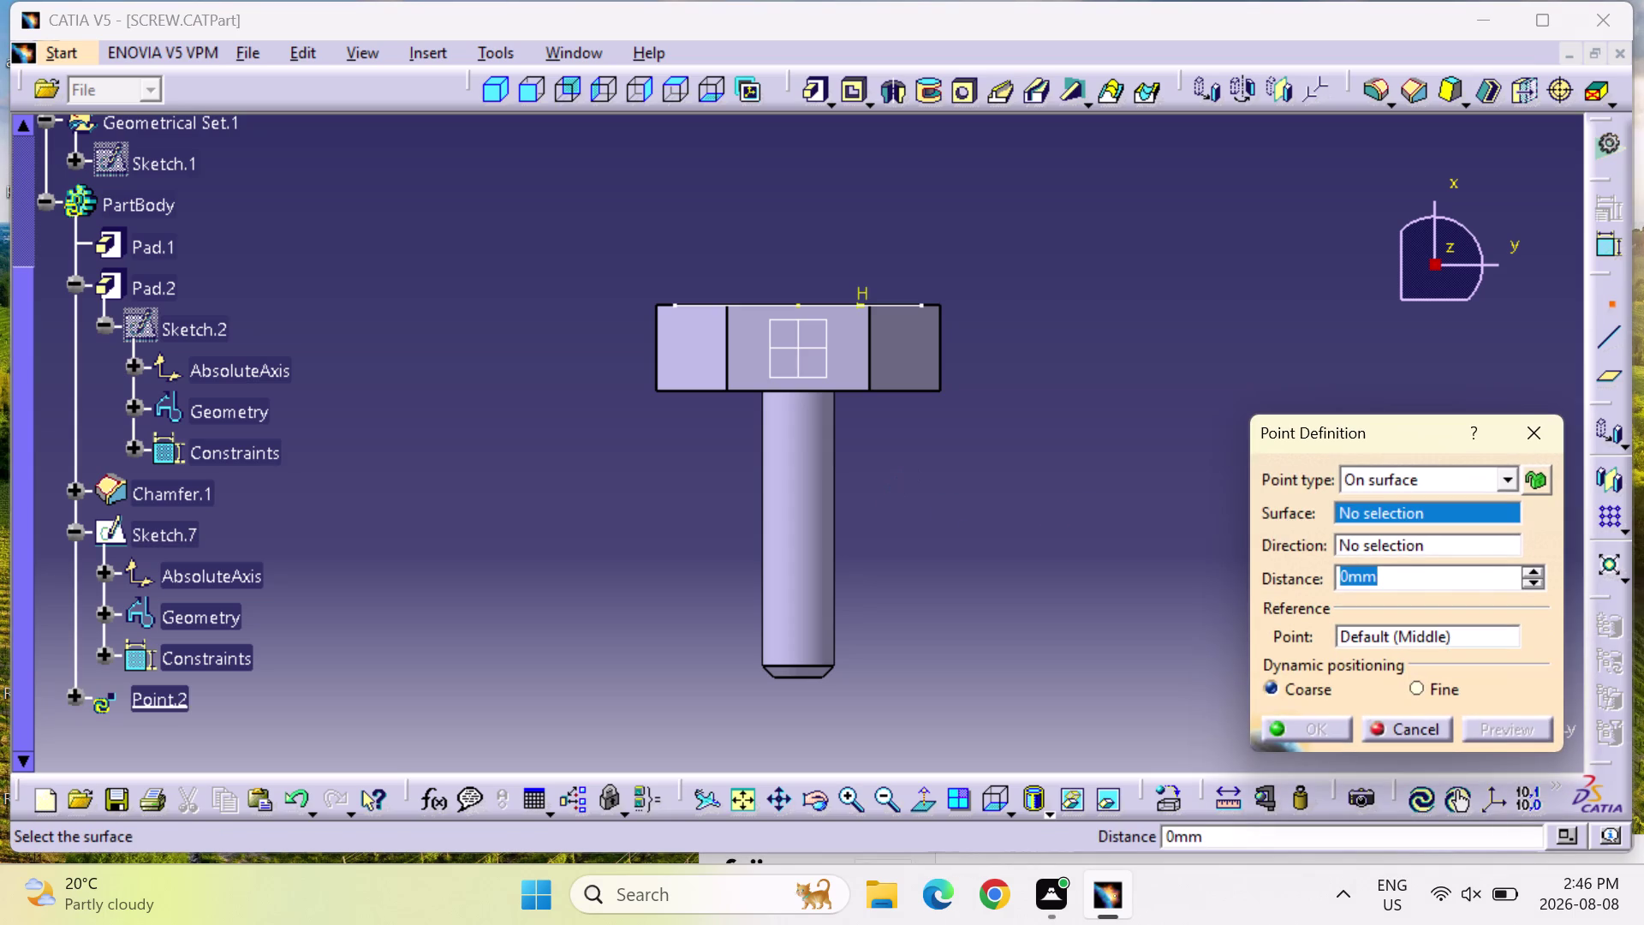
click(903, 440)
click(915, 454)
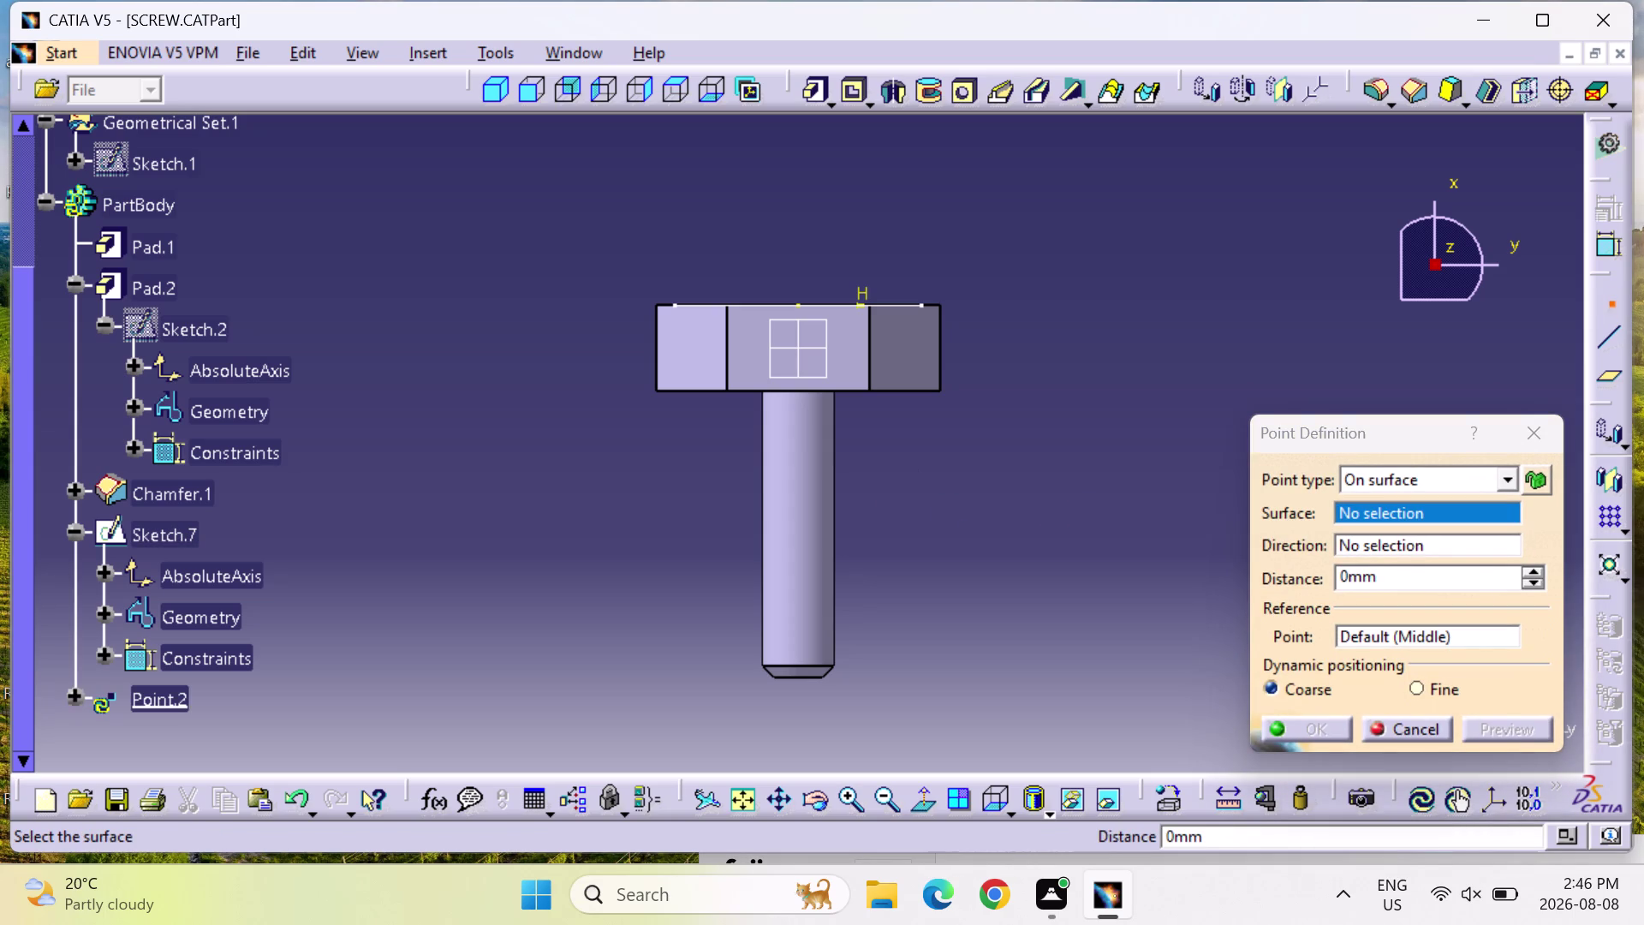
click(1537, 422)
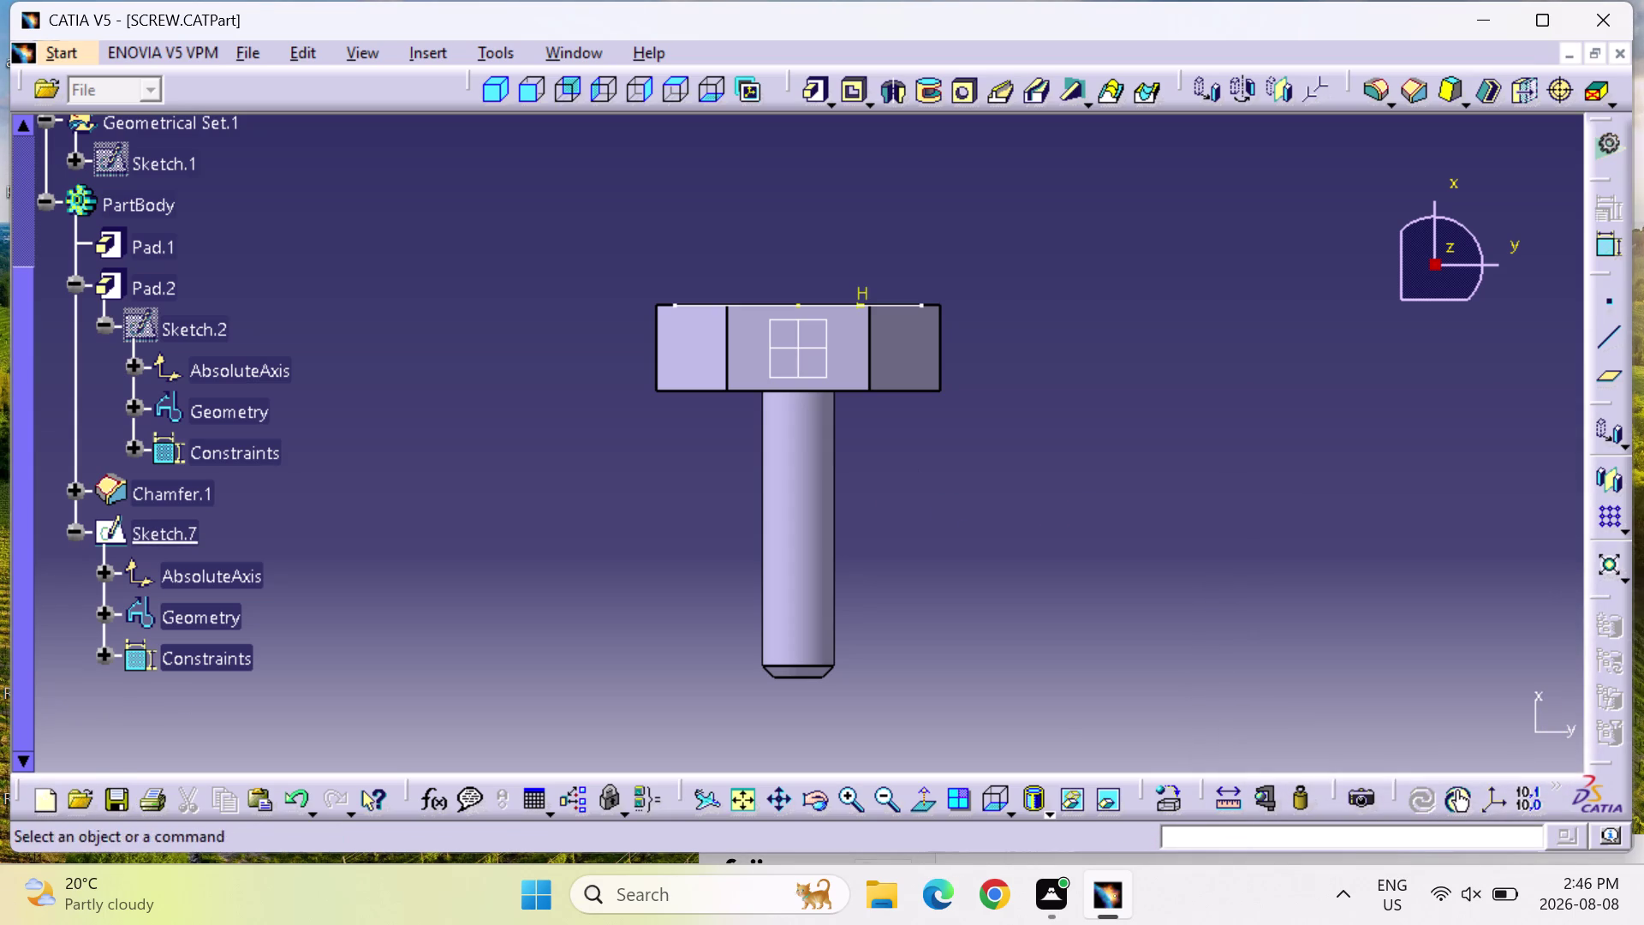
click(1618, 305)
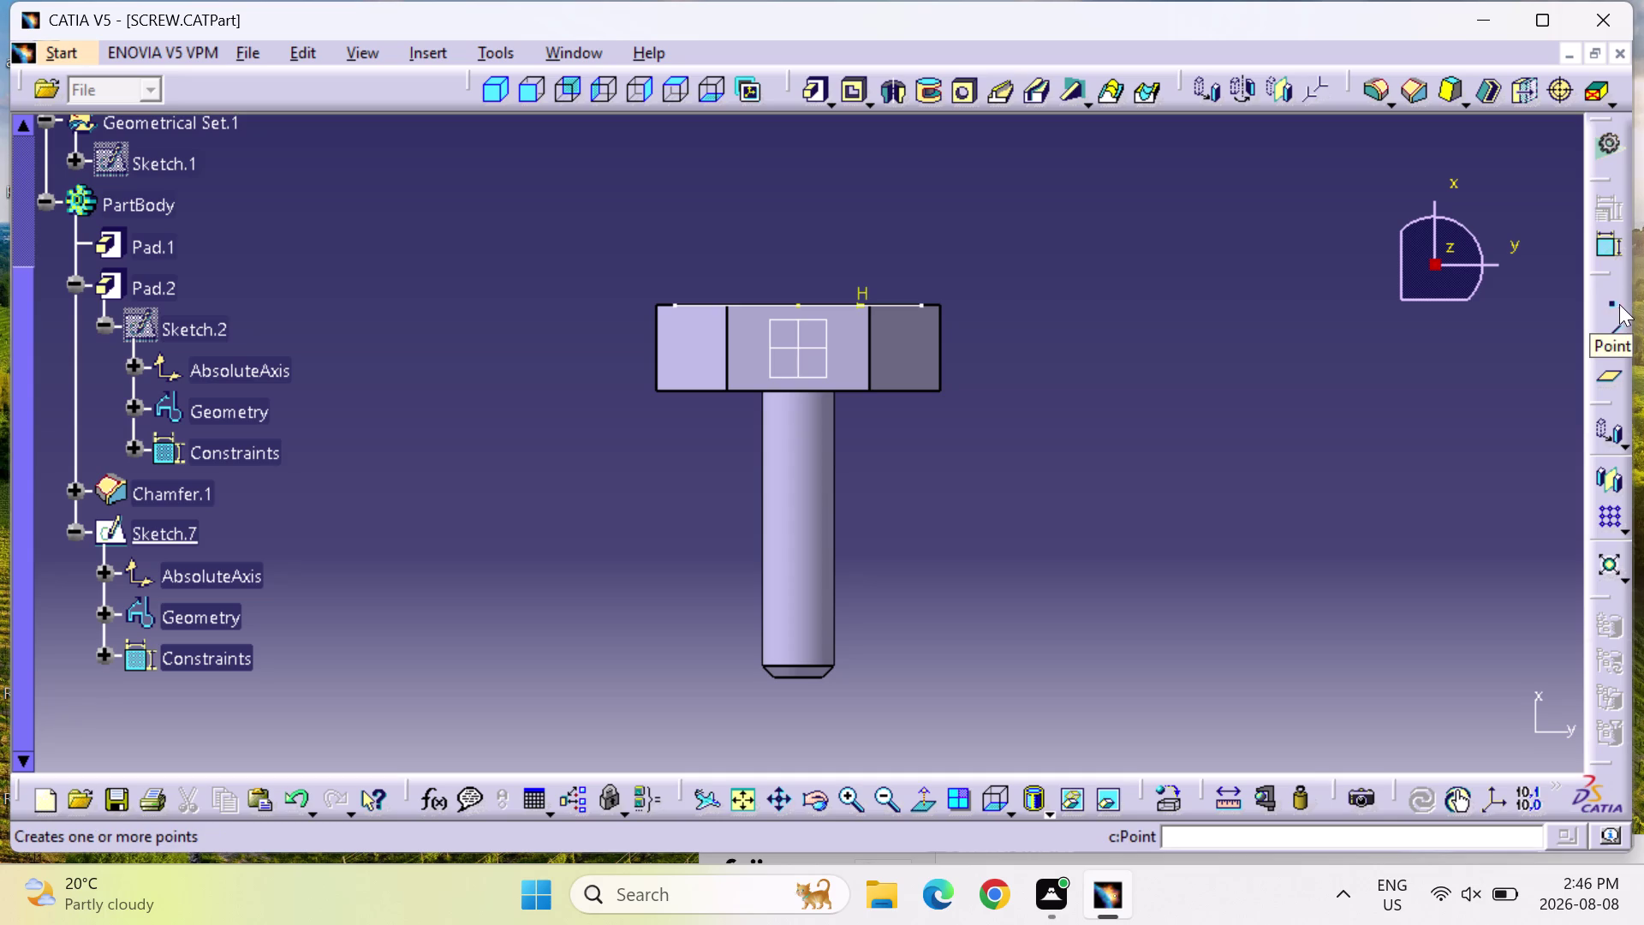
click(1530, 433)
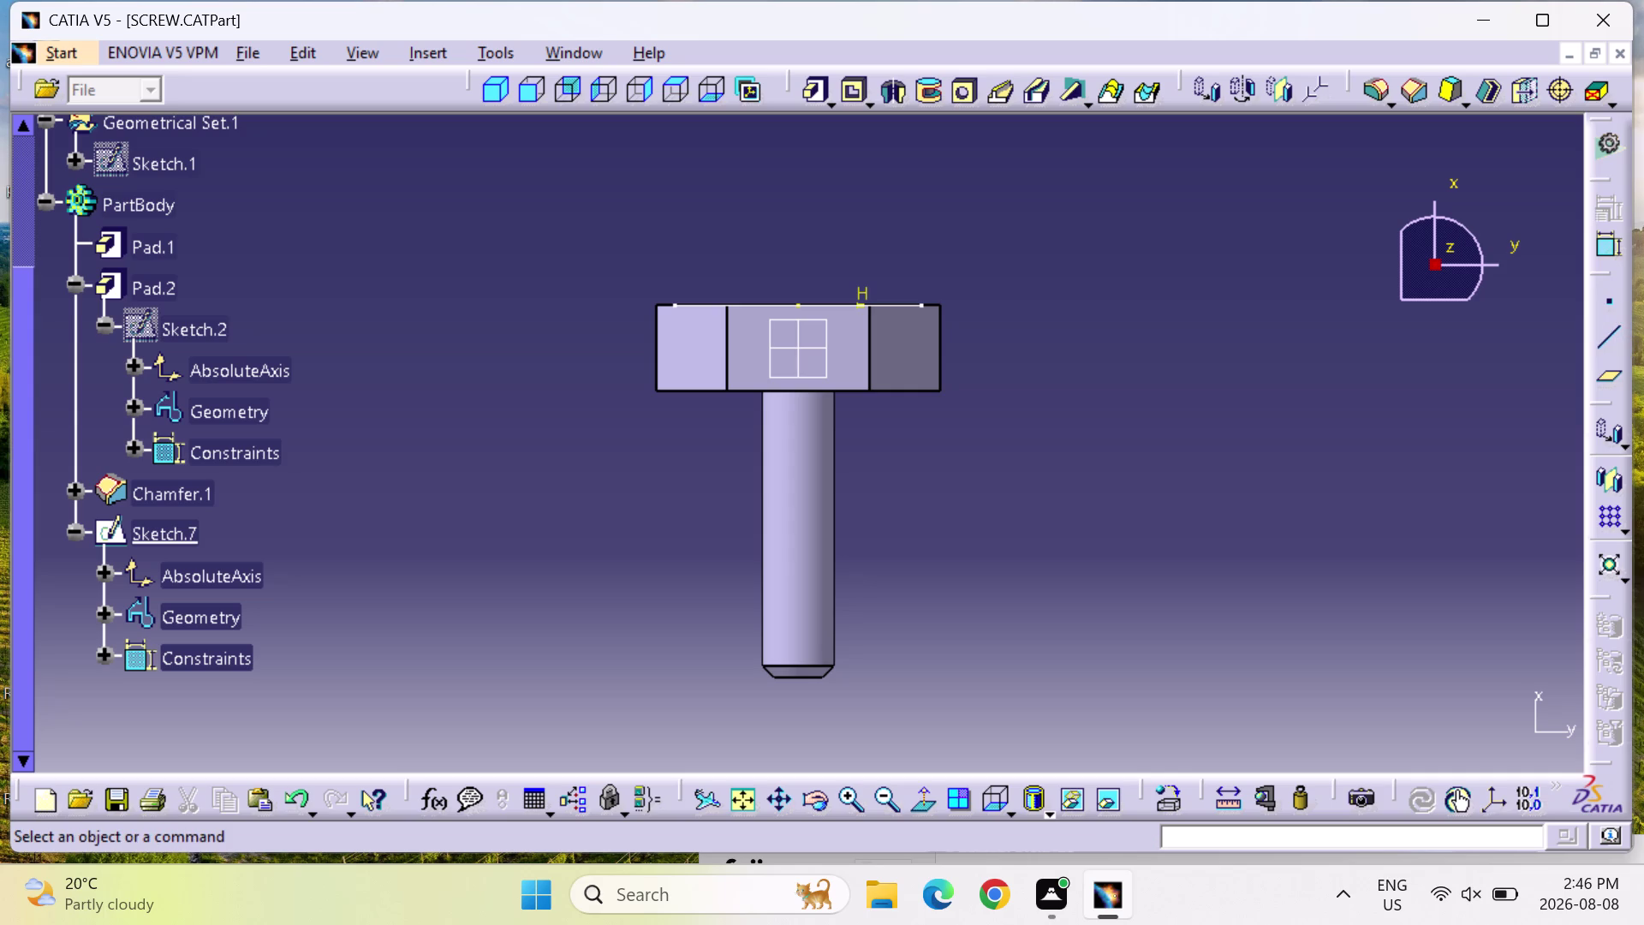
right_click(148, 541)
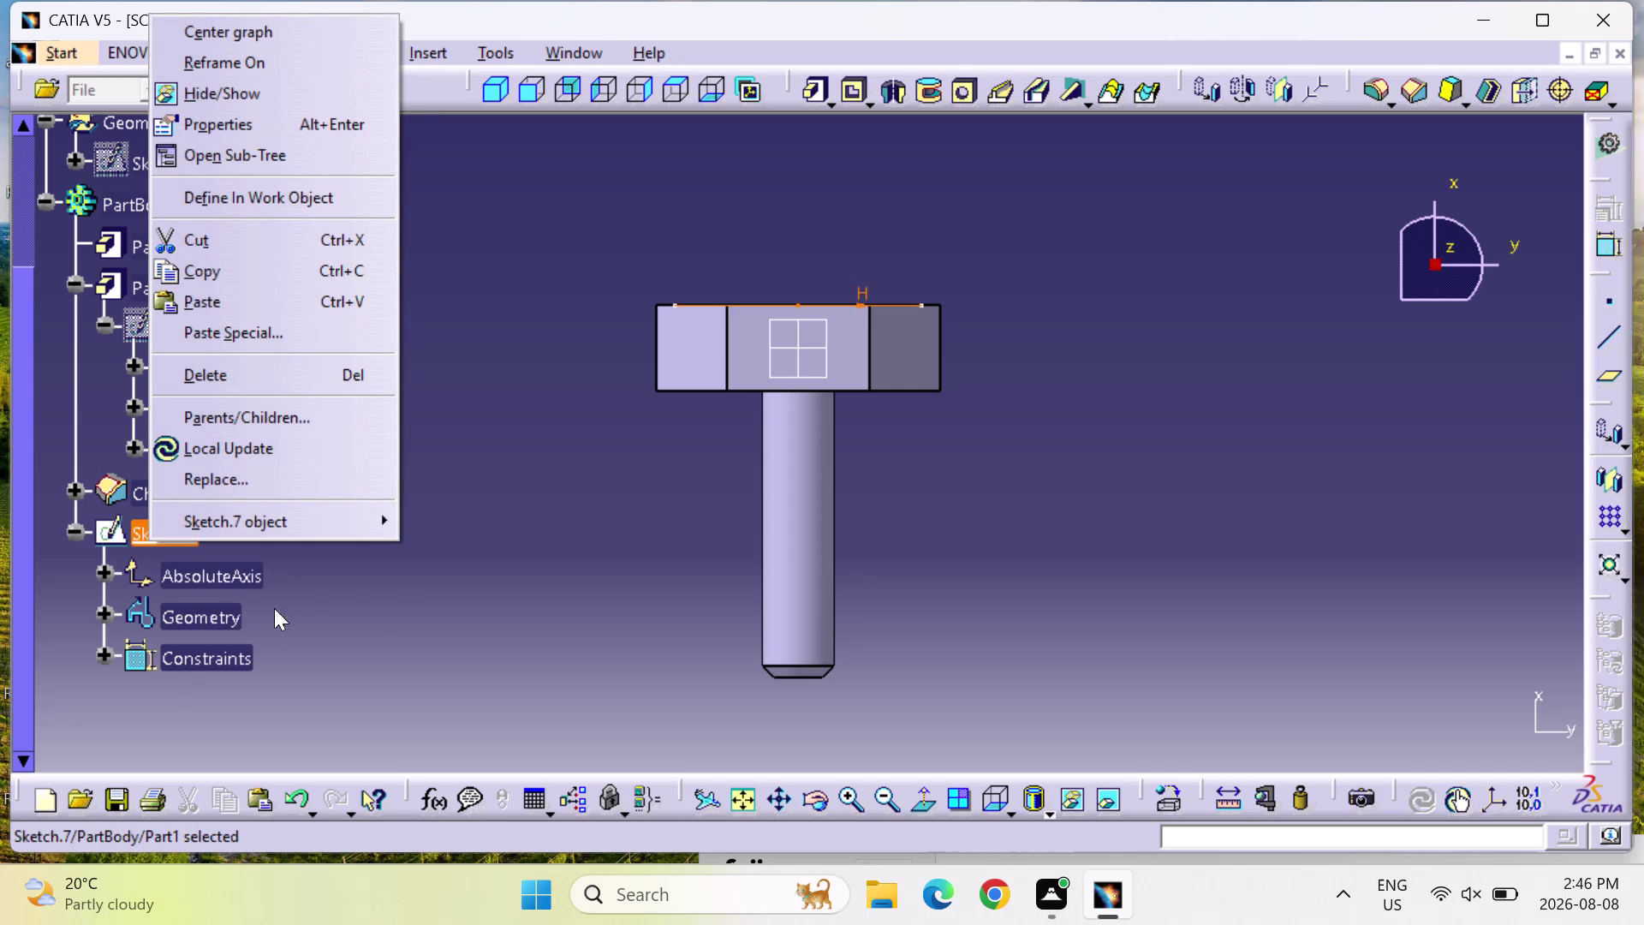
Select and clear the hex head face, then start point-to-point Line.1.
click(387, 587)
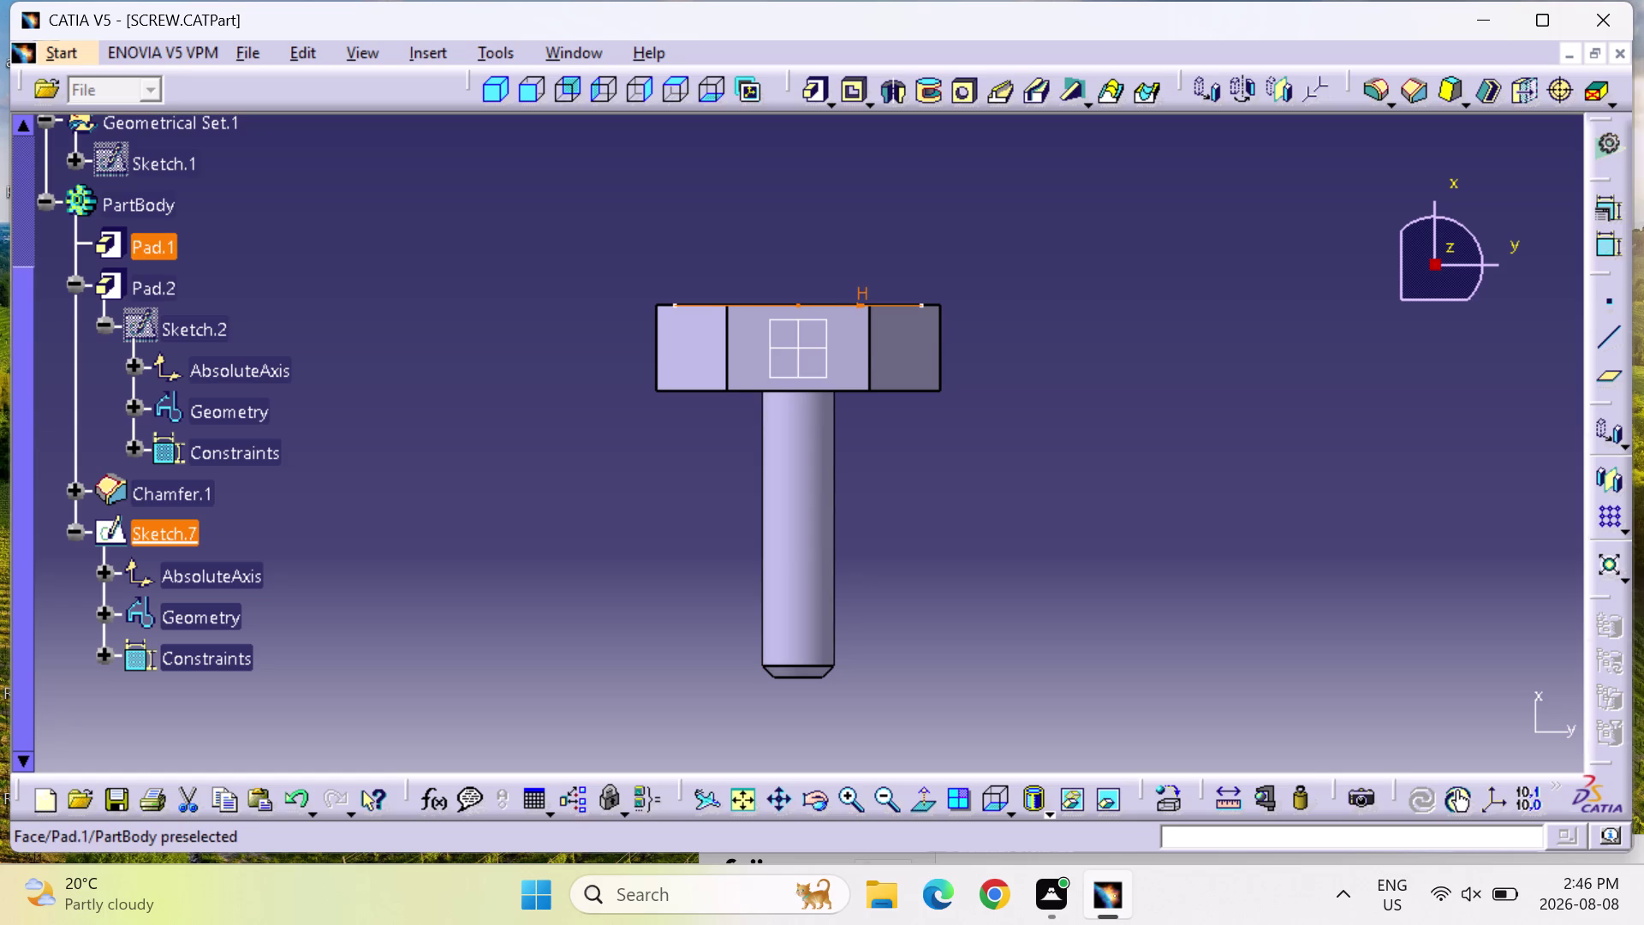
click(844, 340)
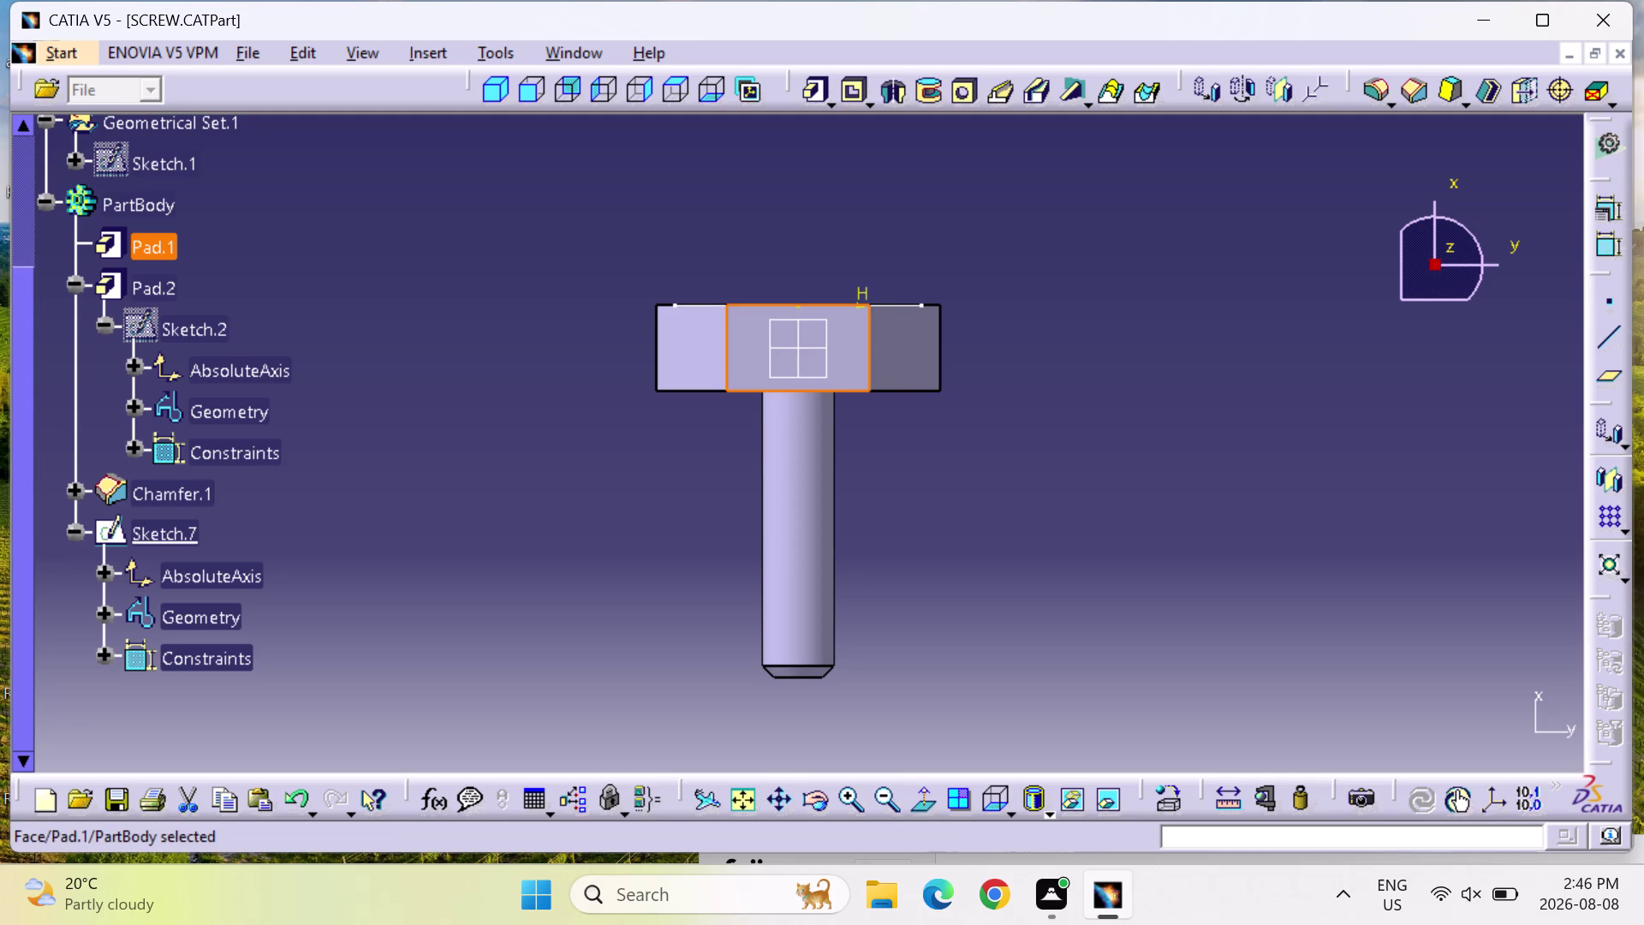
drag(1361, 159, 1563, 373)
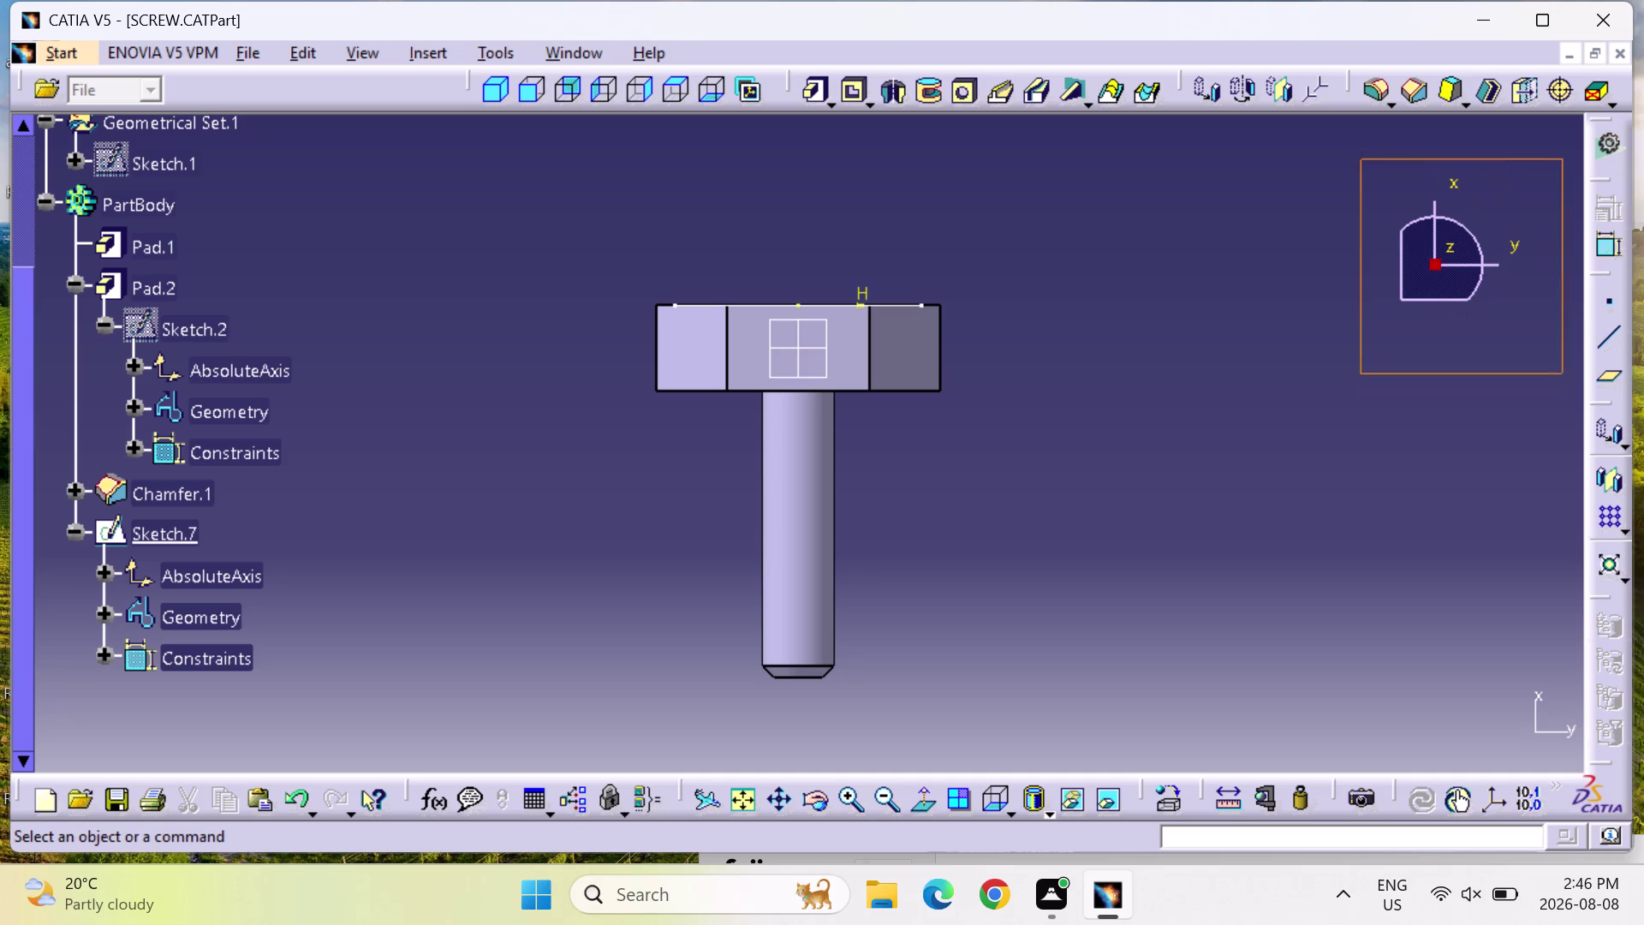
drag(1564, 373, 1565, 344)
click(1437, 402)
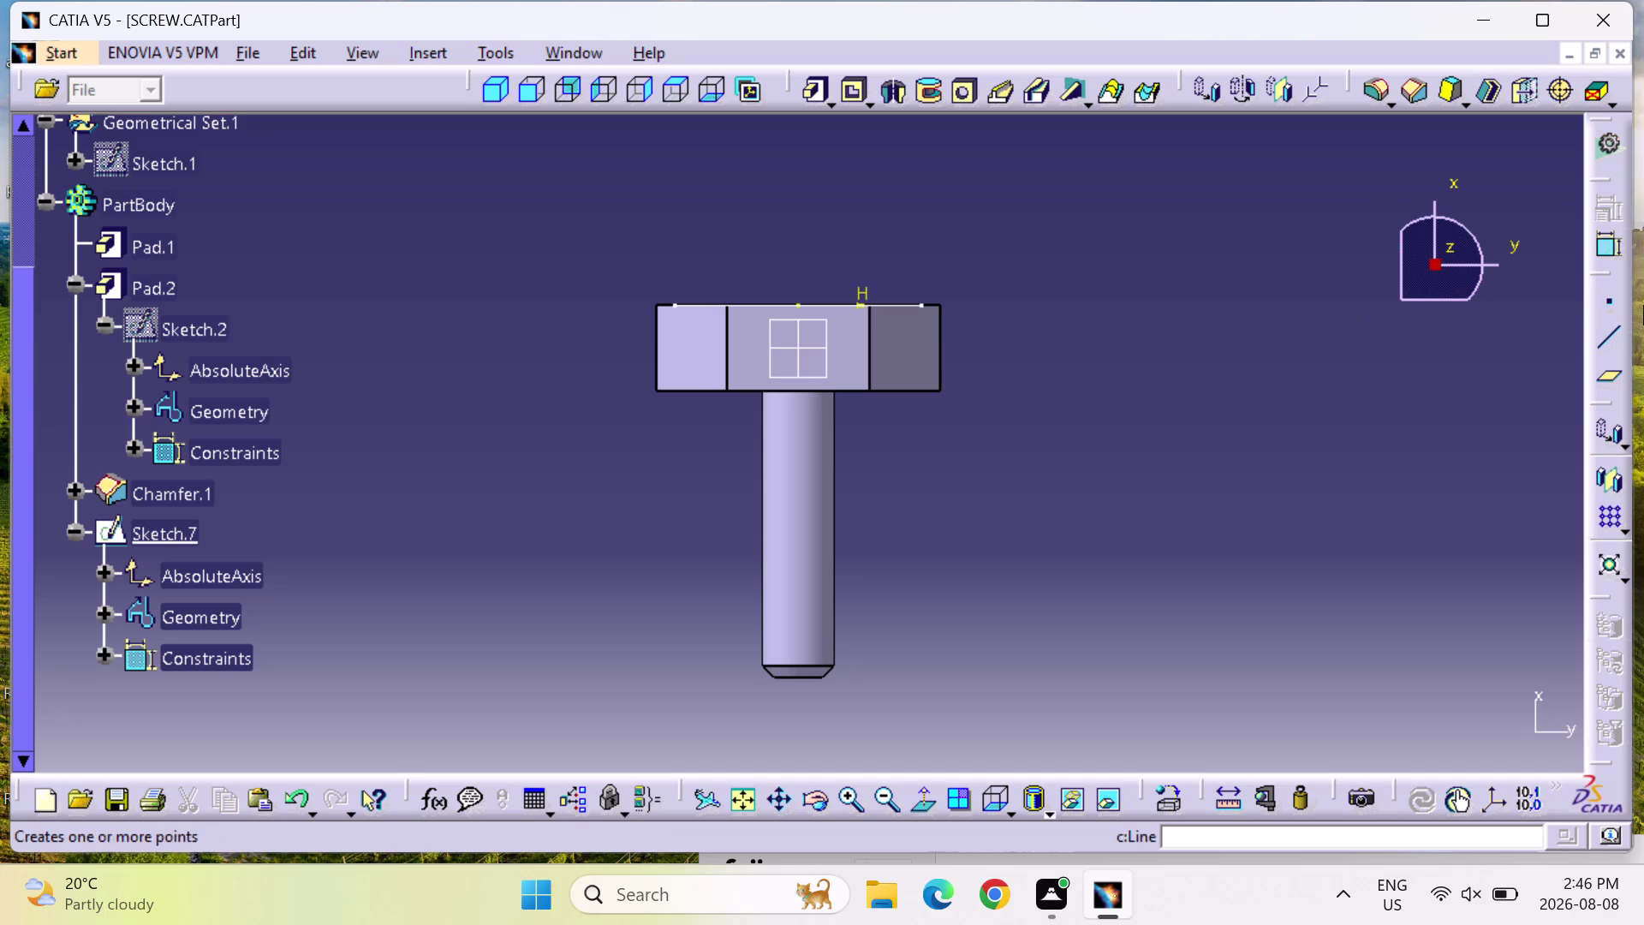
click(1607, 338)
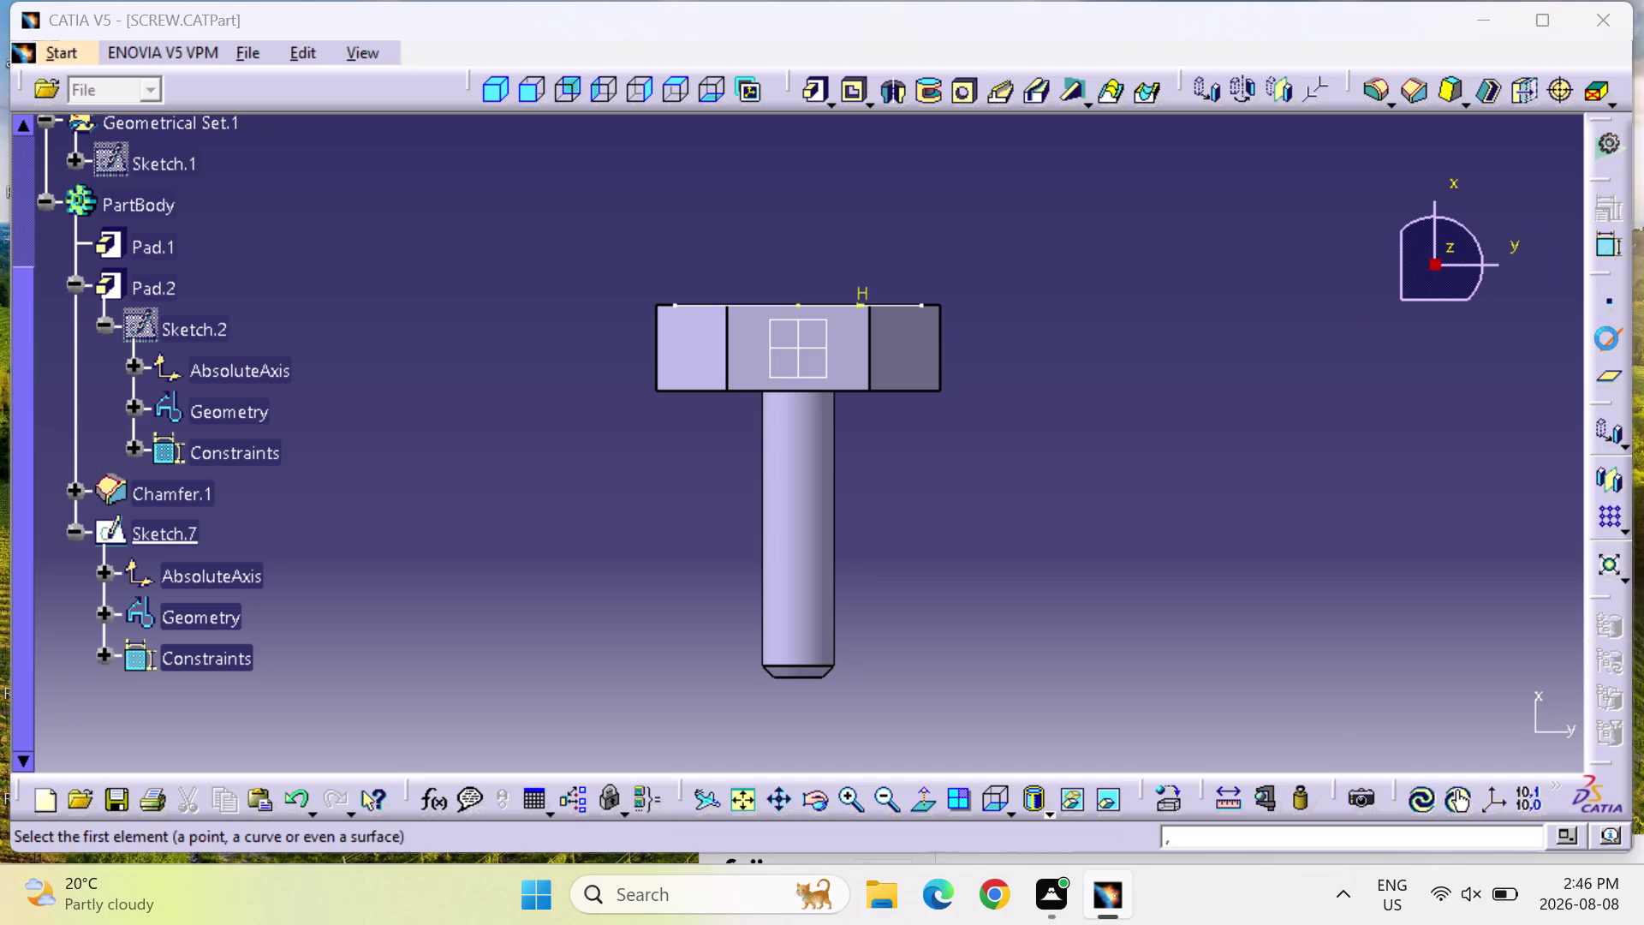
click(1551, 288)
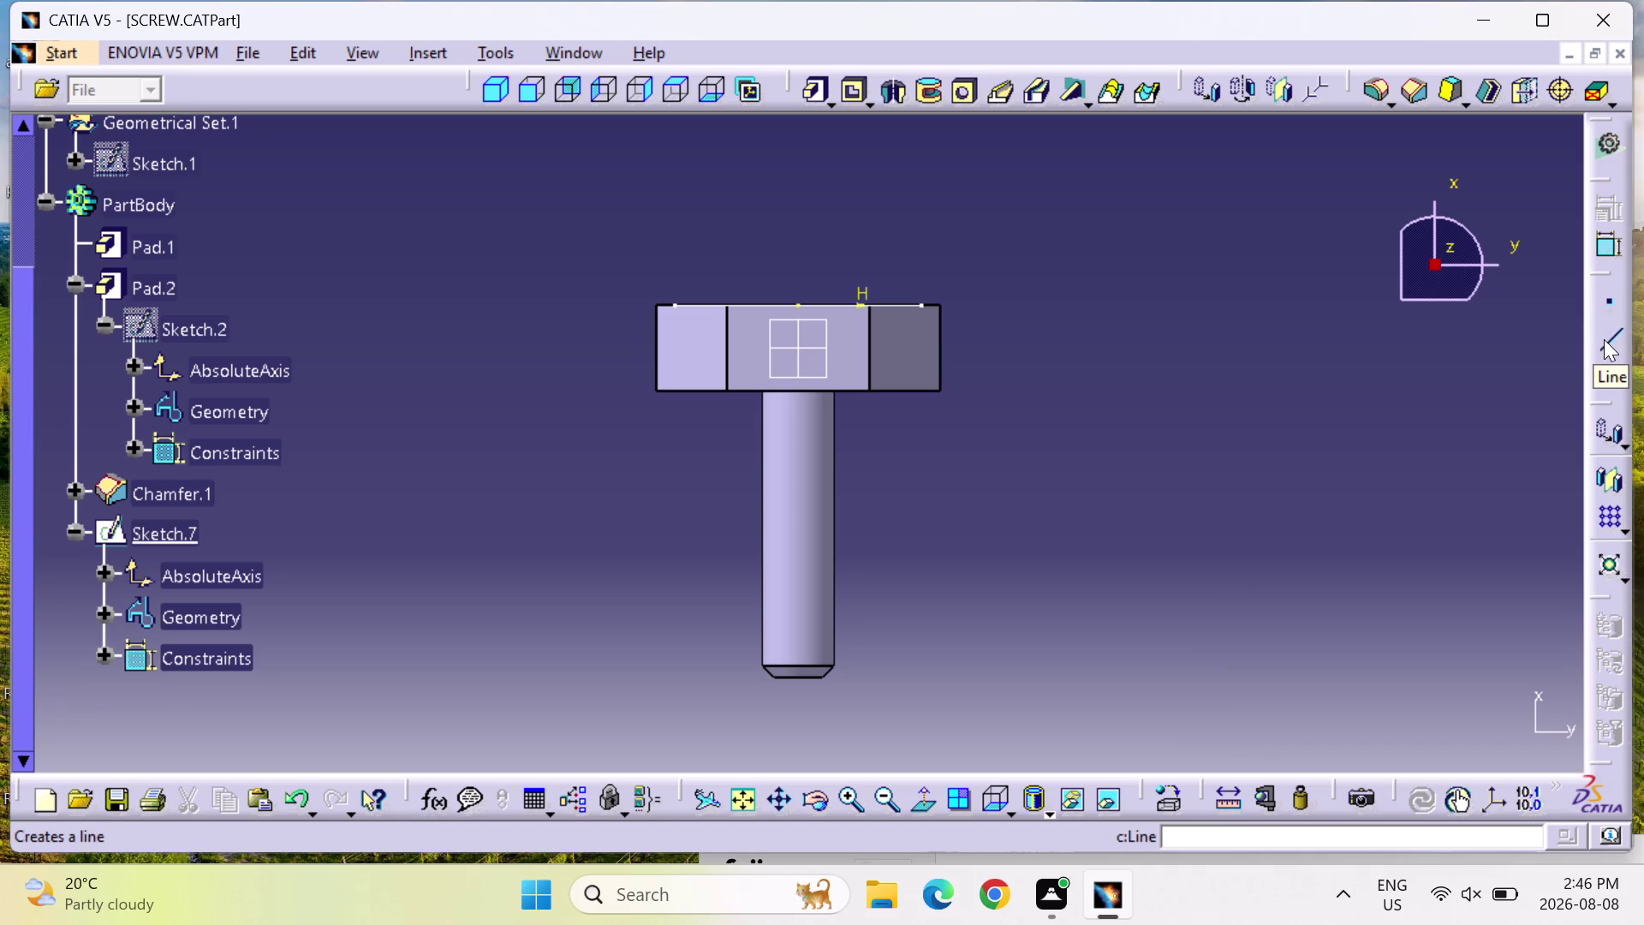
click(1613, 344)
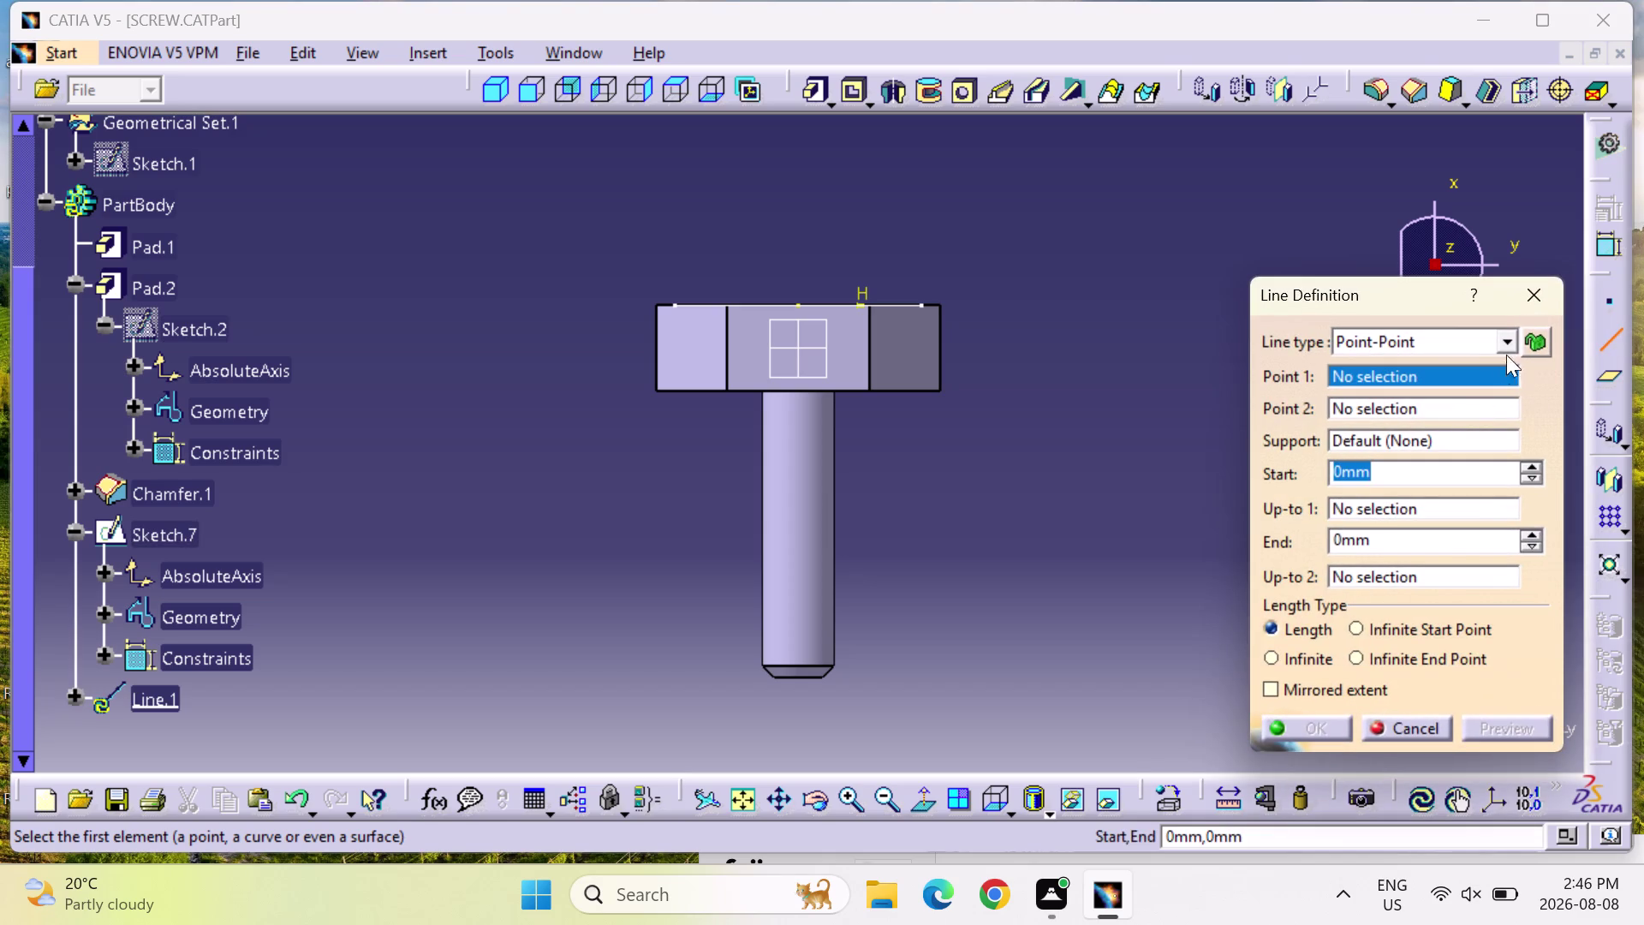
Cancel Line.1, then start and cancel a reference point.
click(1520, 303)
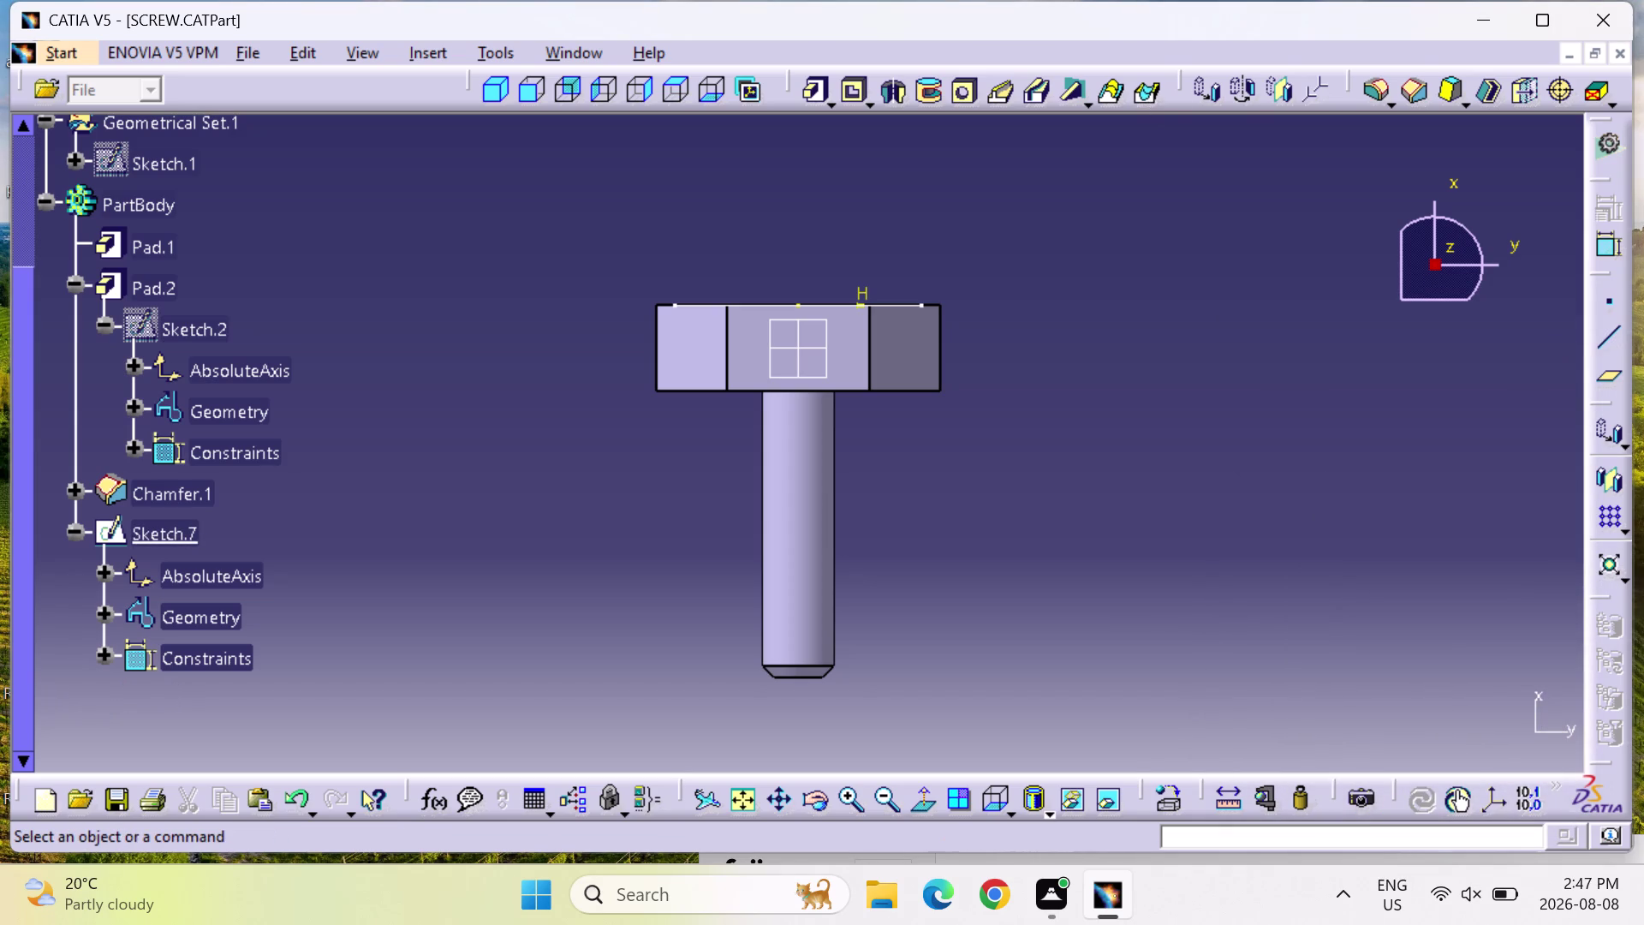
drag(1285, 162, 1493, 335)
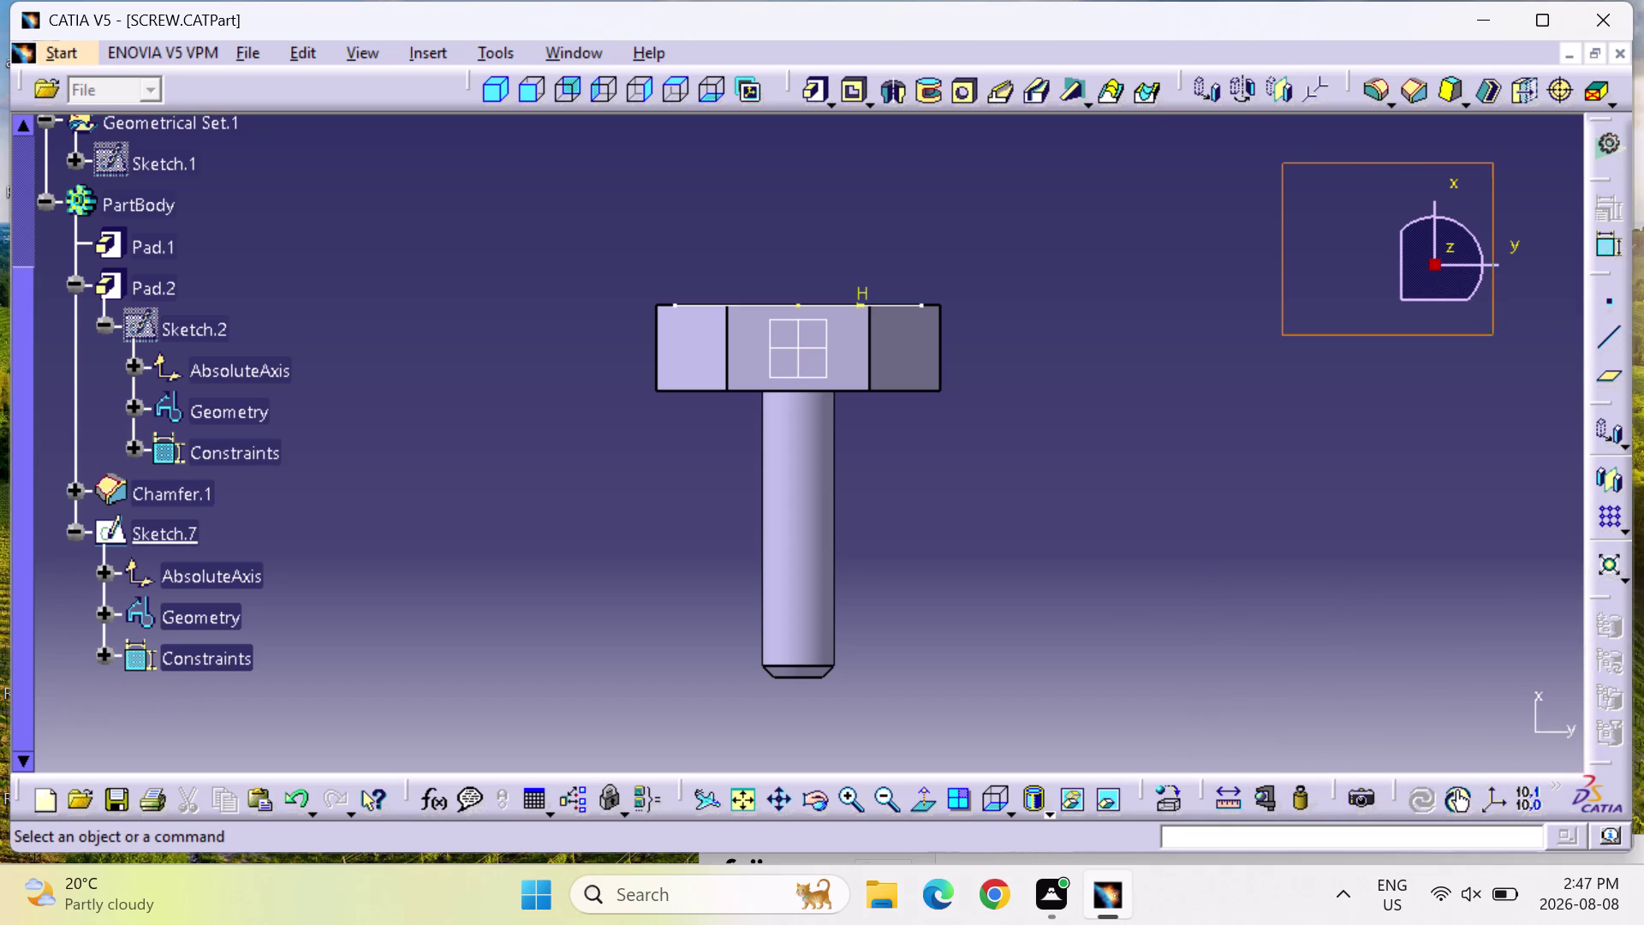
drag(1493, 335, 1554, 333)
click(1509, 363)
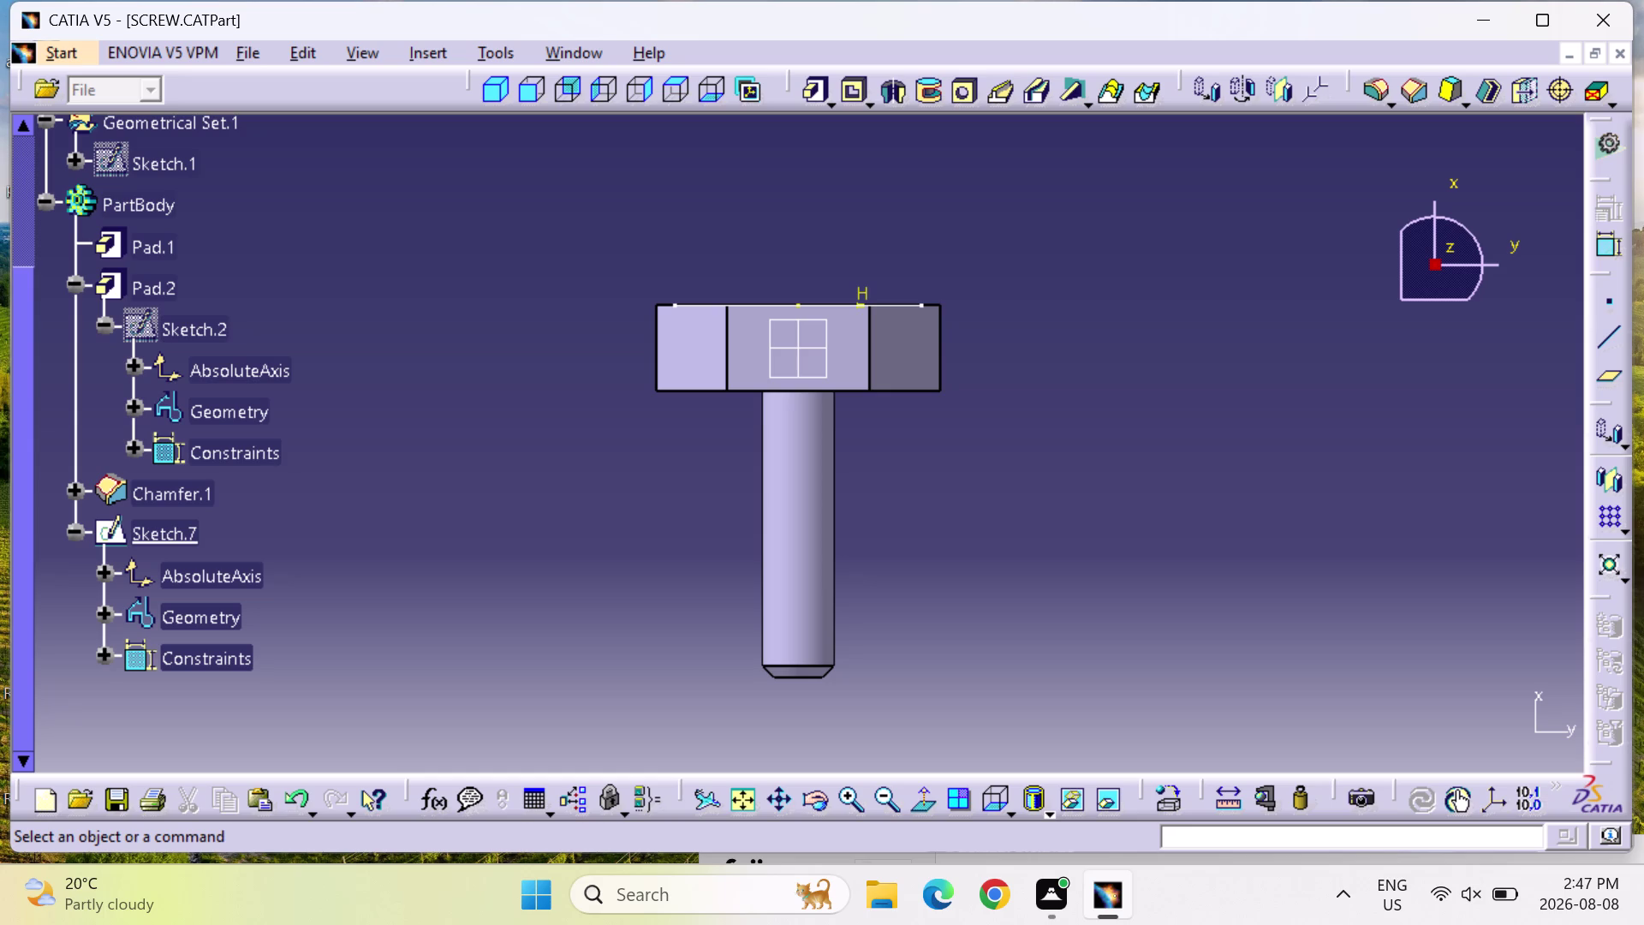
drag(1326, 142, 1556, 349)
drag(1556, 349, 1557, 350)
click(1453, 374)
drag(1323, 151, 1557, 357)
drag(1351, 159, 1547, 337)
click(1609, 305)
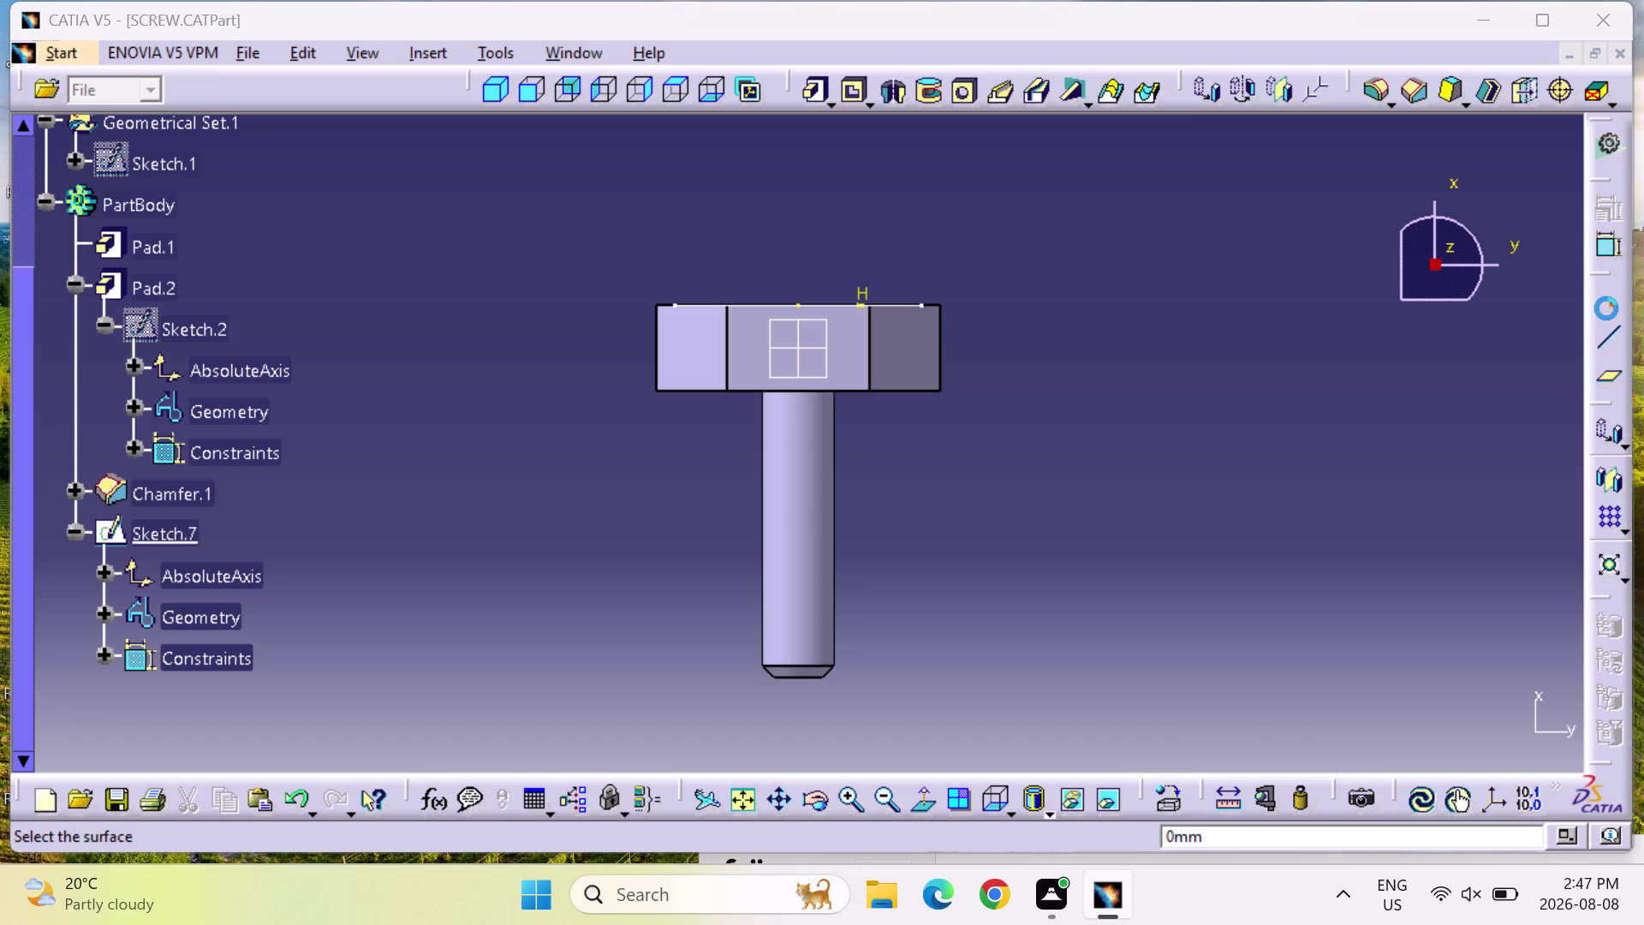
click(1550, 429)
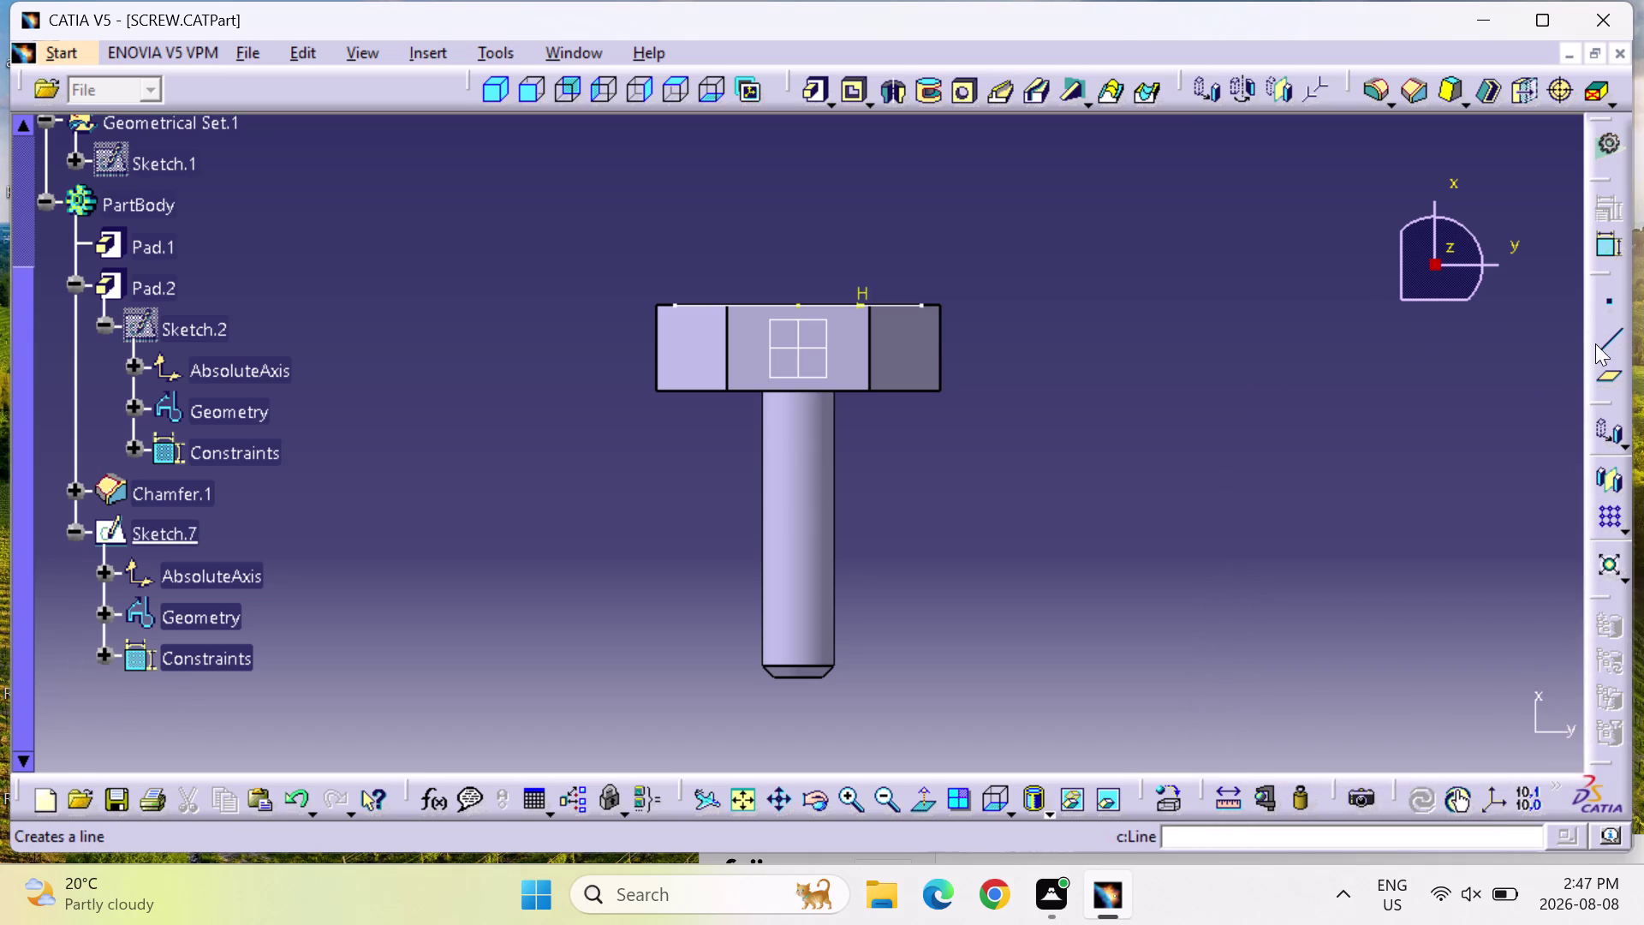
Abandon the on-surface point twice, scroll the tree up and start a new point-to-point line.
click(1614, 296)
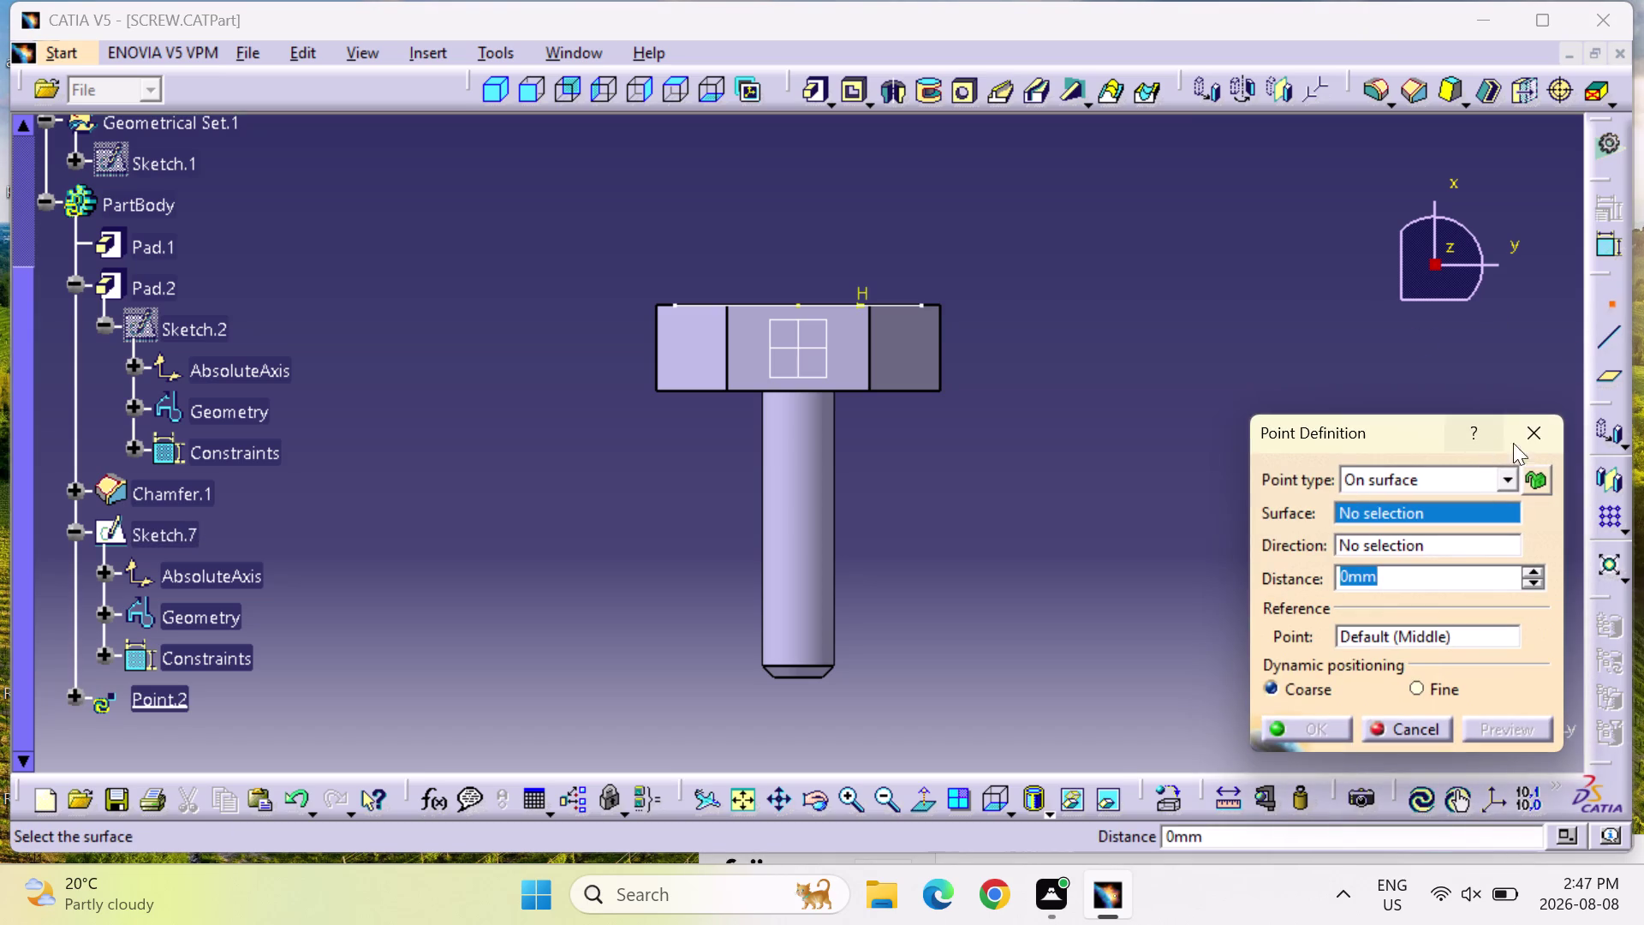
click(1524, 440)
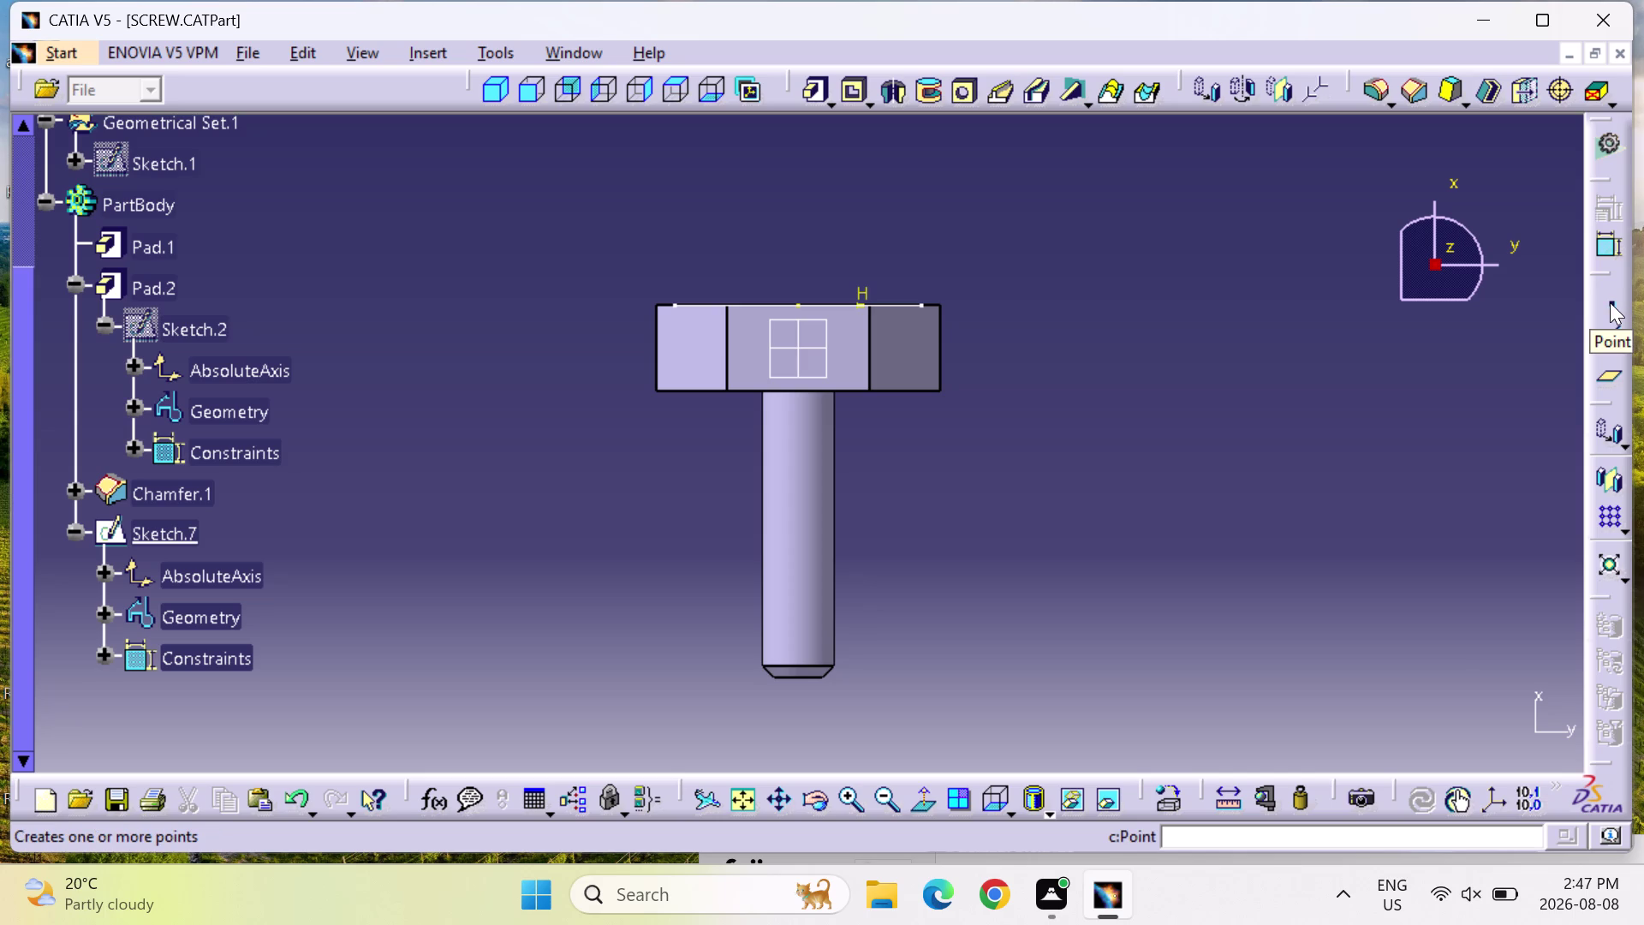
click(1610, 302)
click(1543, 439)
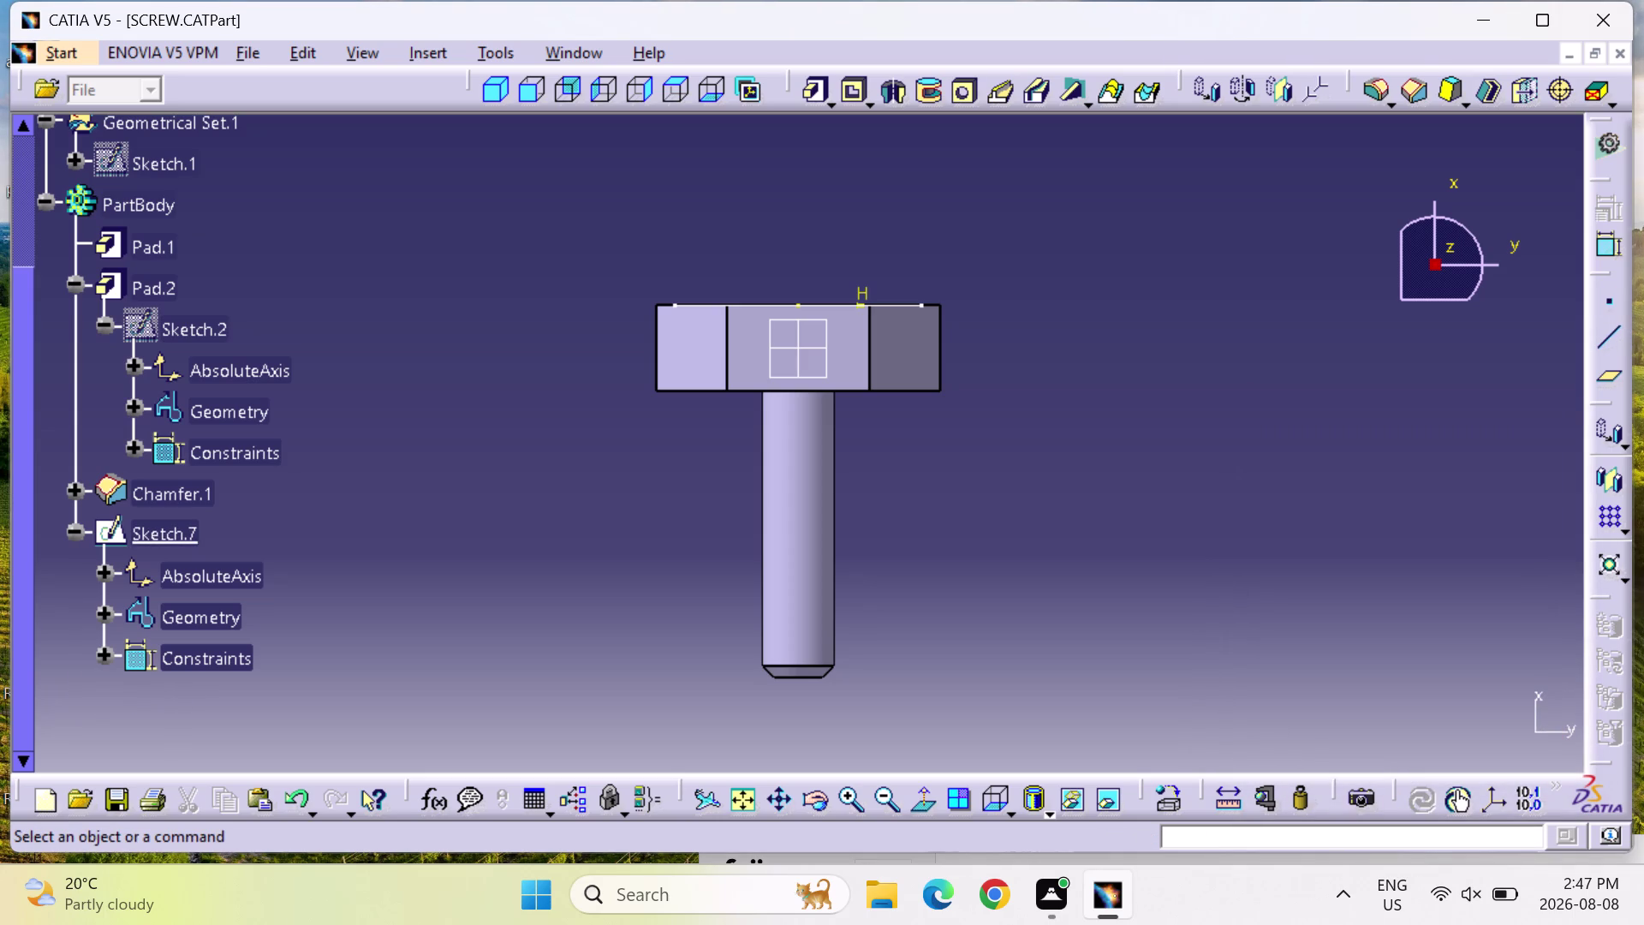
scroll(up, 3)
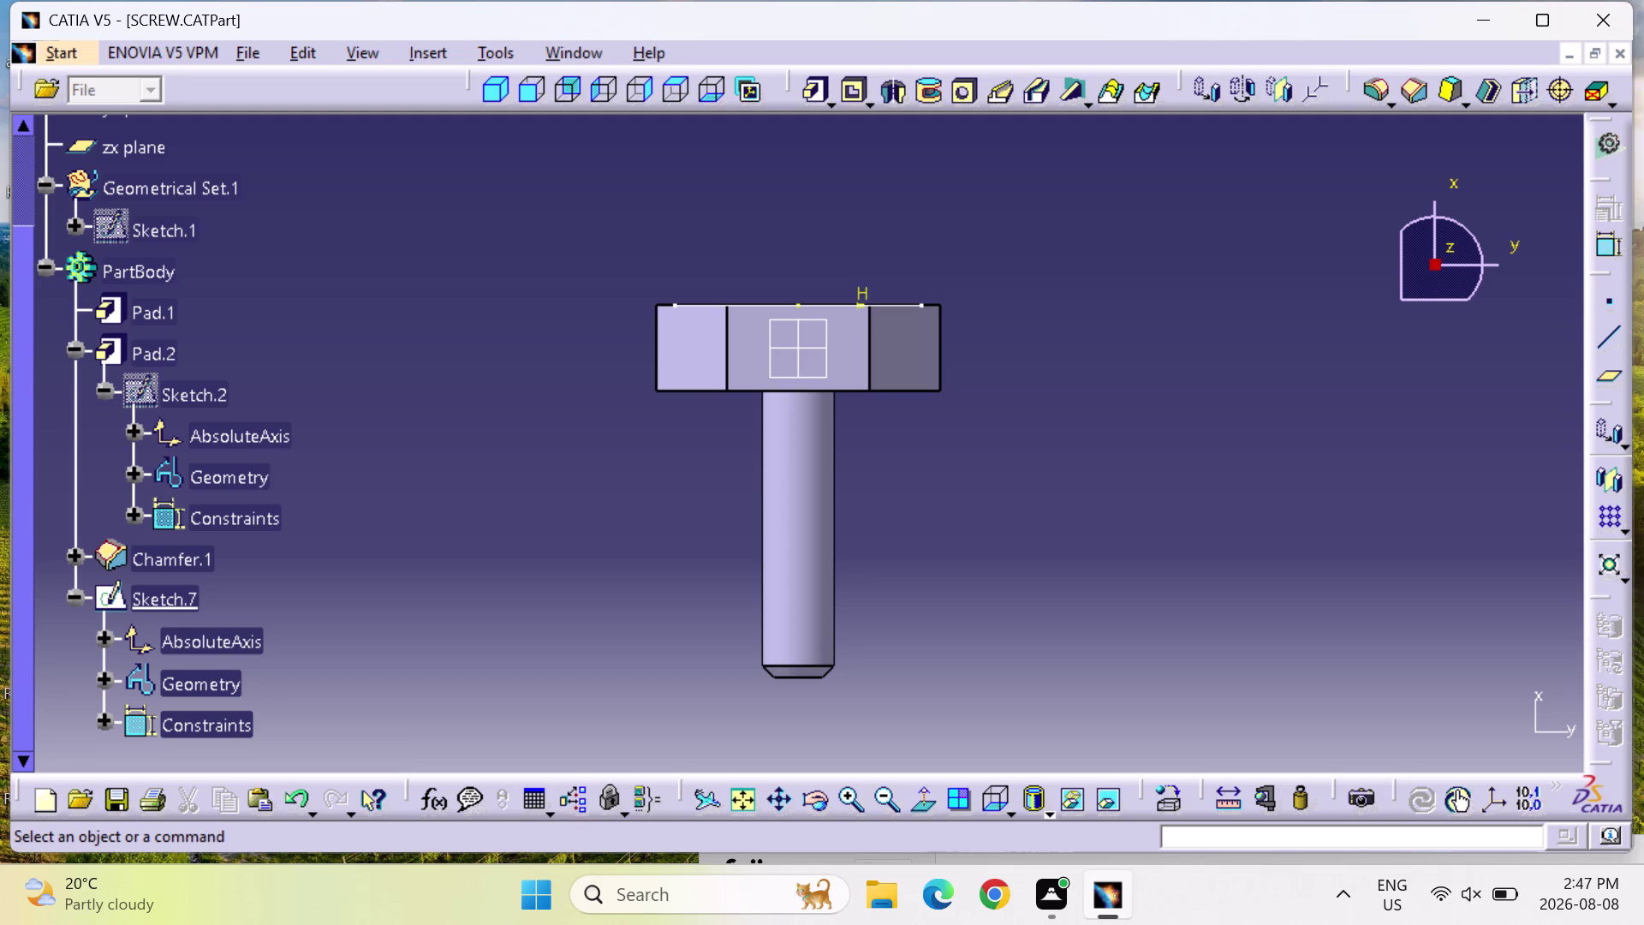
scroll(up, 3)
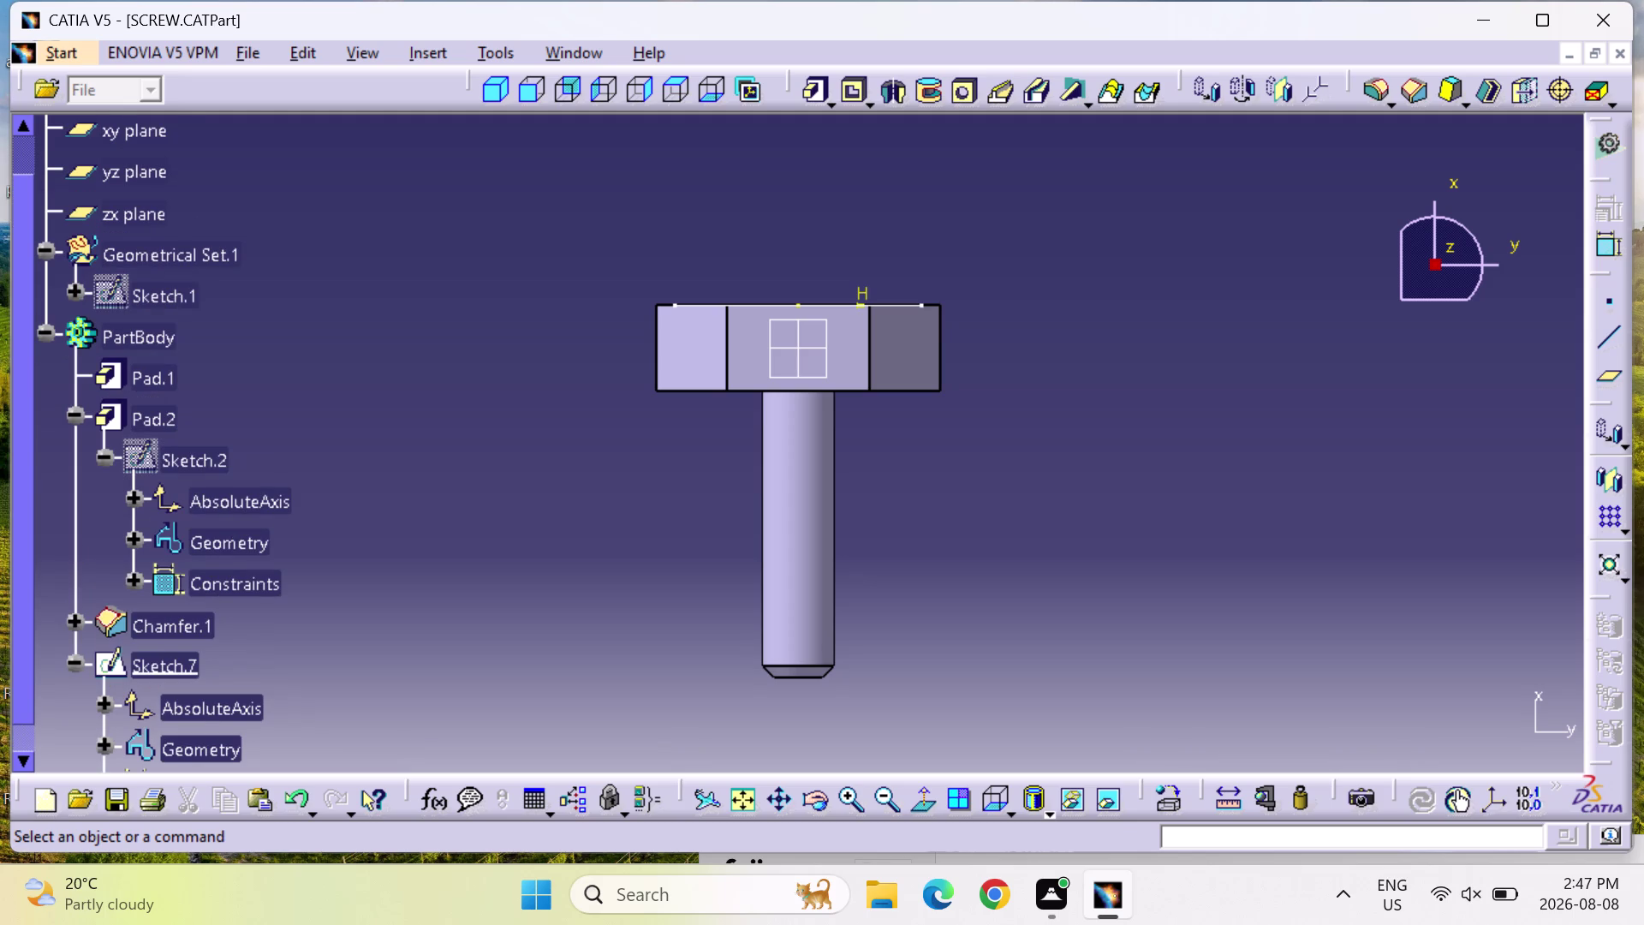
click(1608, 338)
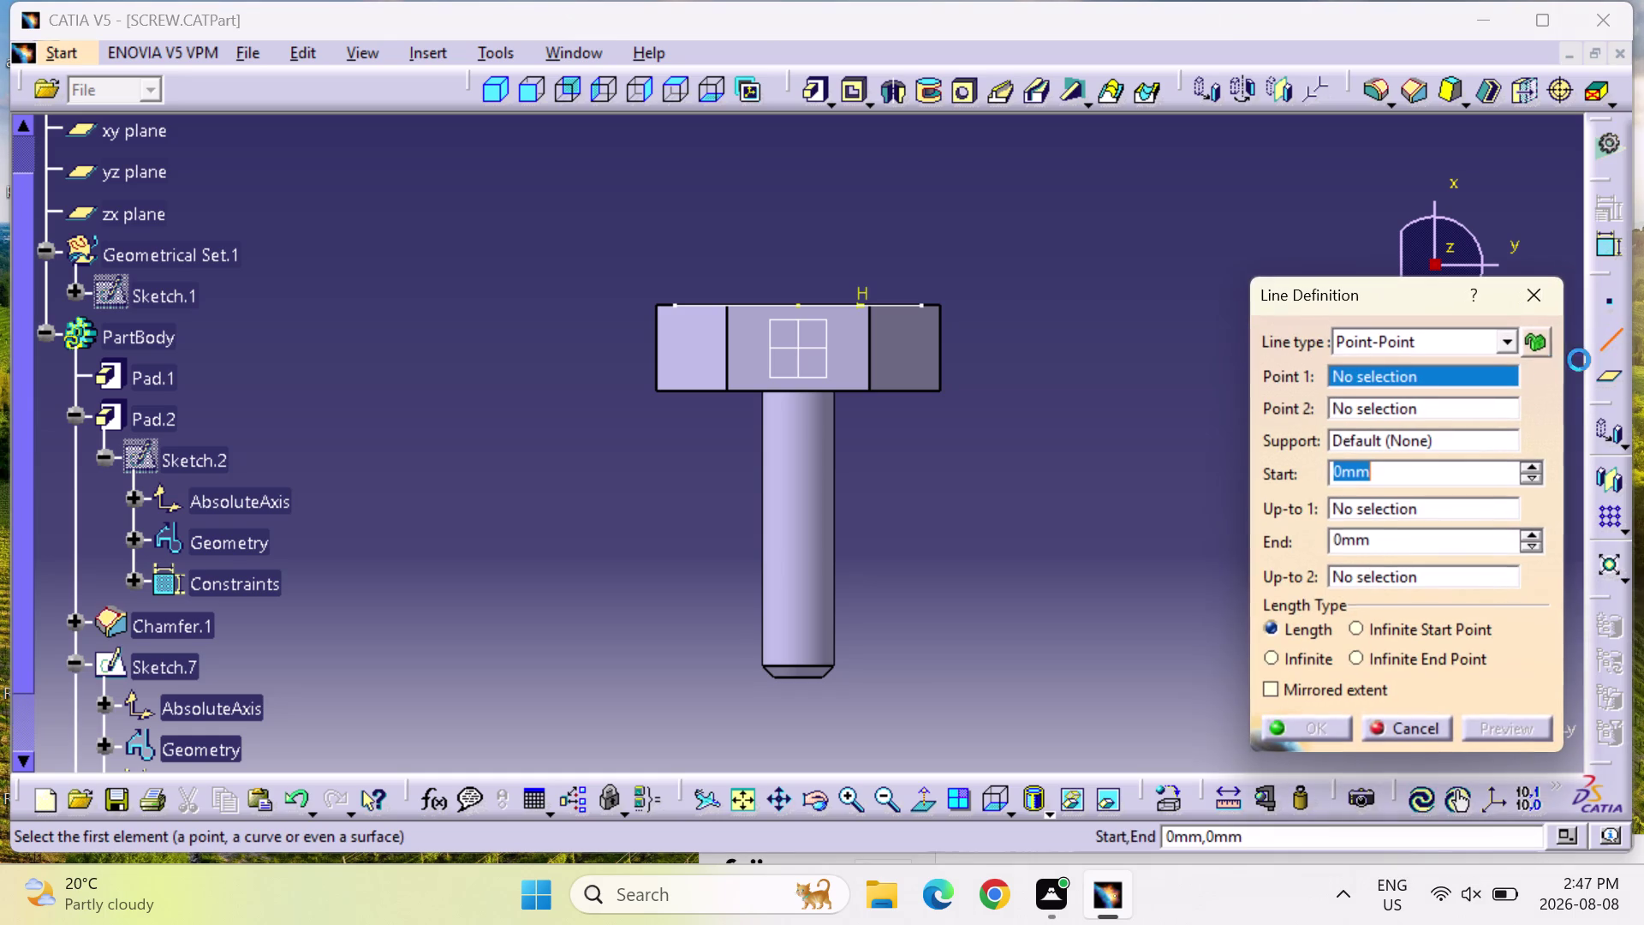
Cancel the line definition, then double-click the shank face.
click(1528, 288)
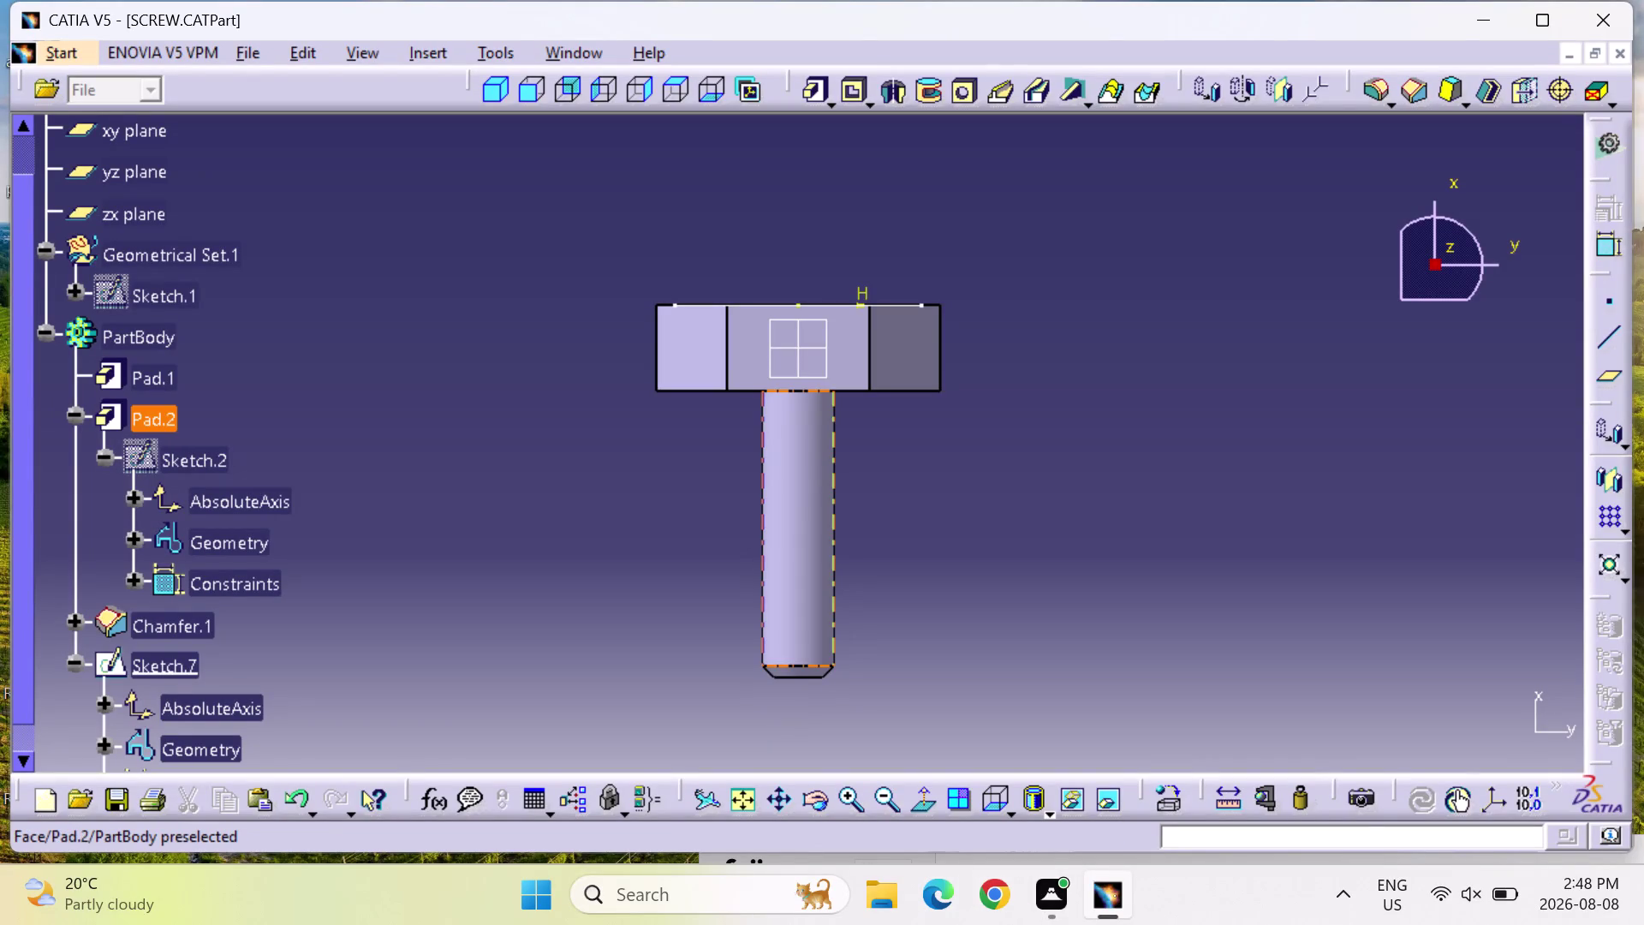
double_click(1040, 437)
double_click(1039, 437)
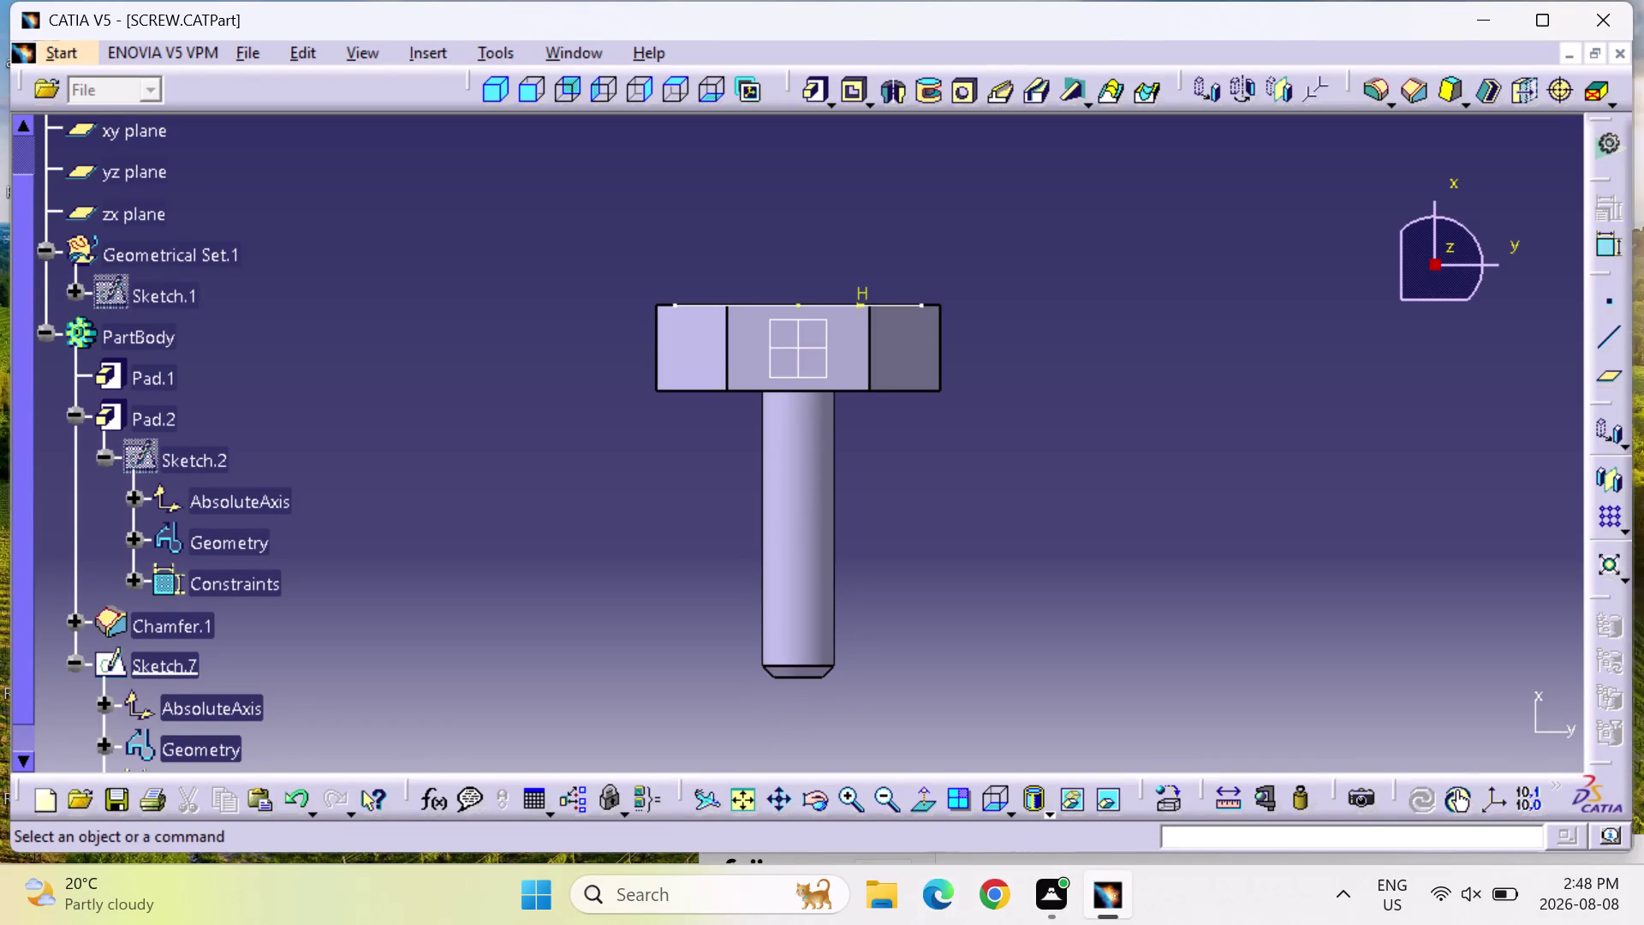